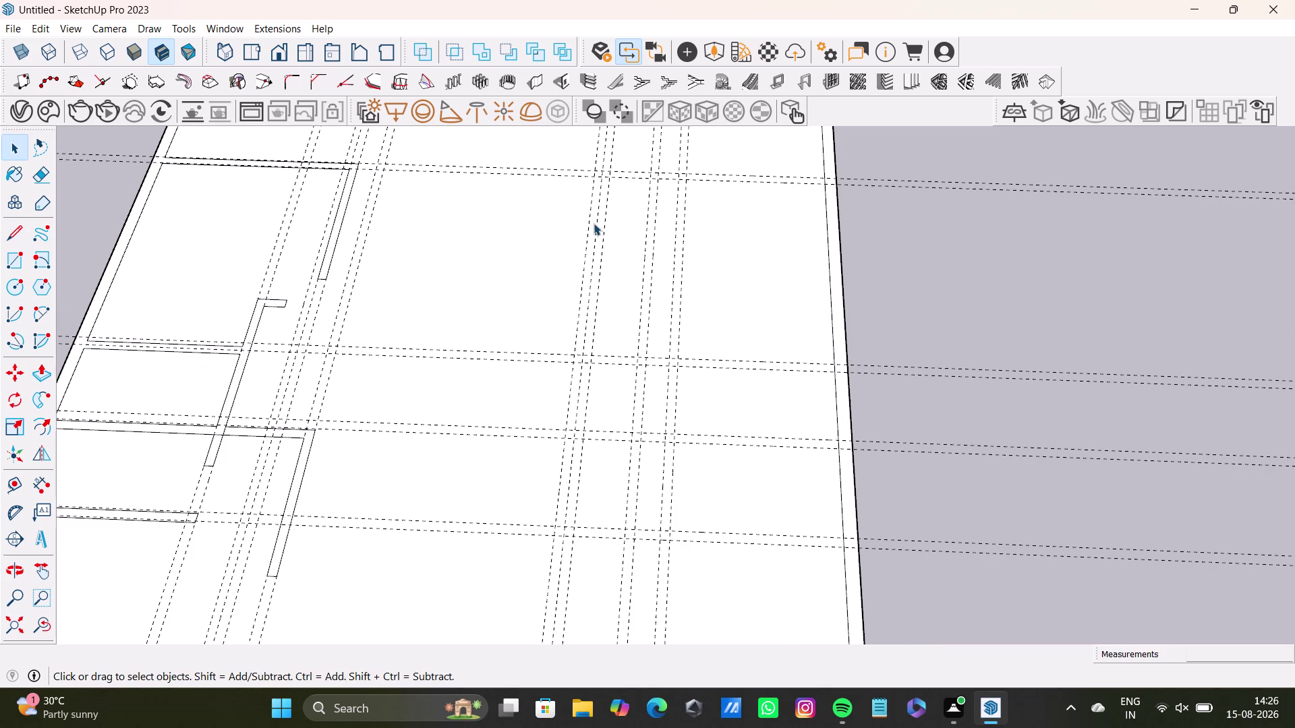
Orbit and zoom in on the slab's right edge with the Line tool ready.
click(585, 234)
scroll(down, 3)
middle_drag(621, 255, 611, 303)
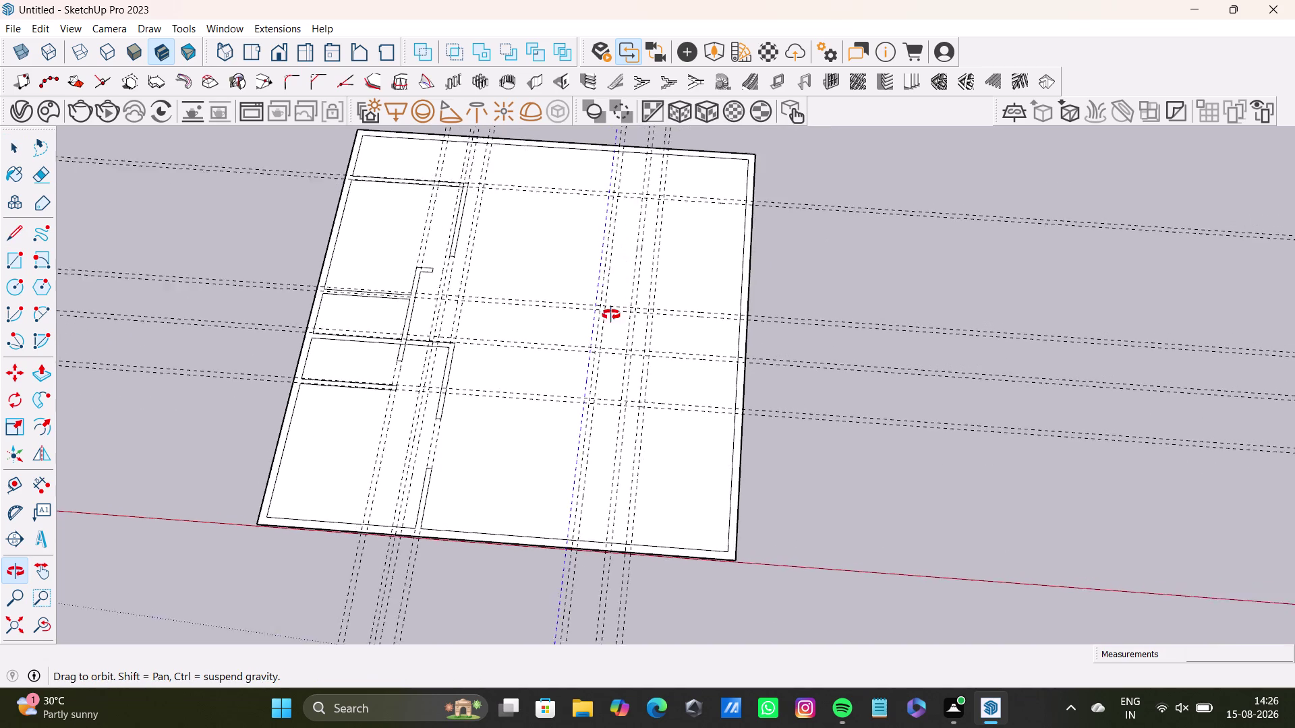
middle_drag(611, 303, 624, 185)
scroll(up, 3)
middle_drag(670, 377, 675, 307)
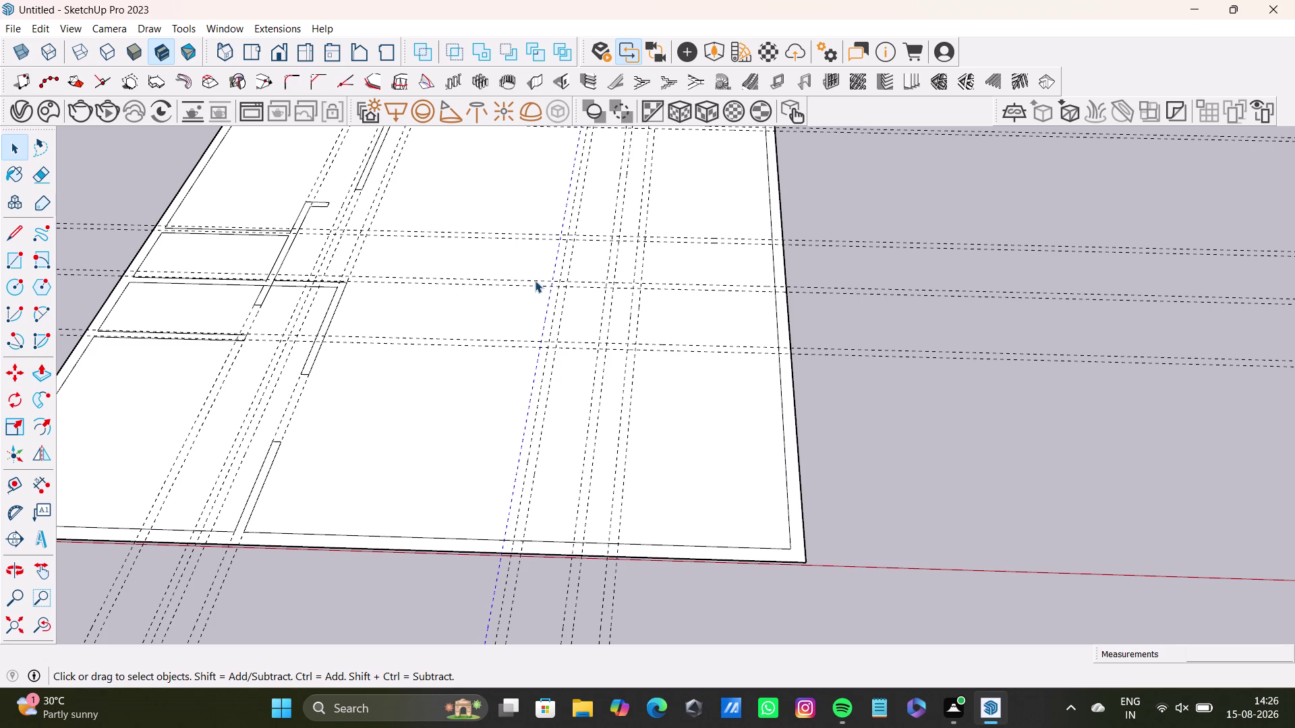
click(16, 235)
scroll(up, 3)
middle_drag(738, 362, 722, 481)
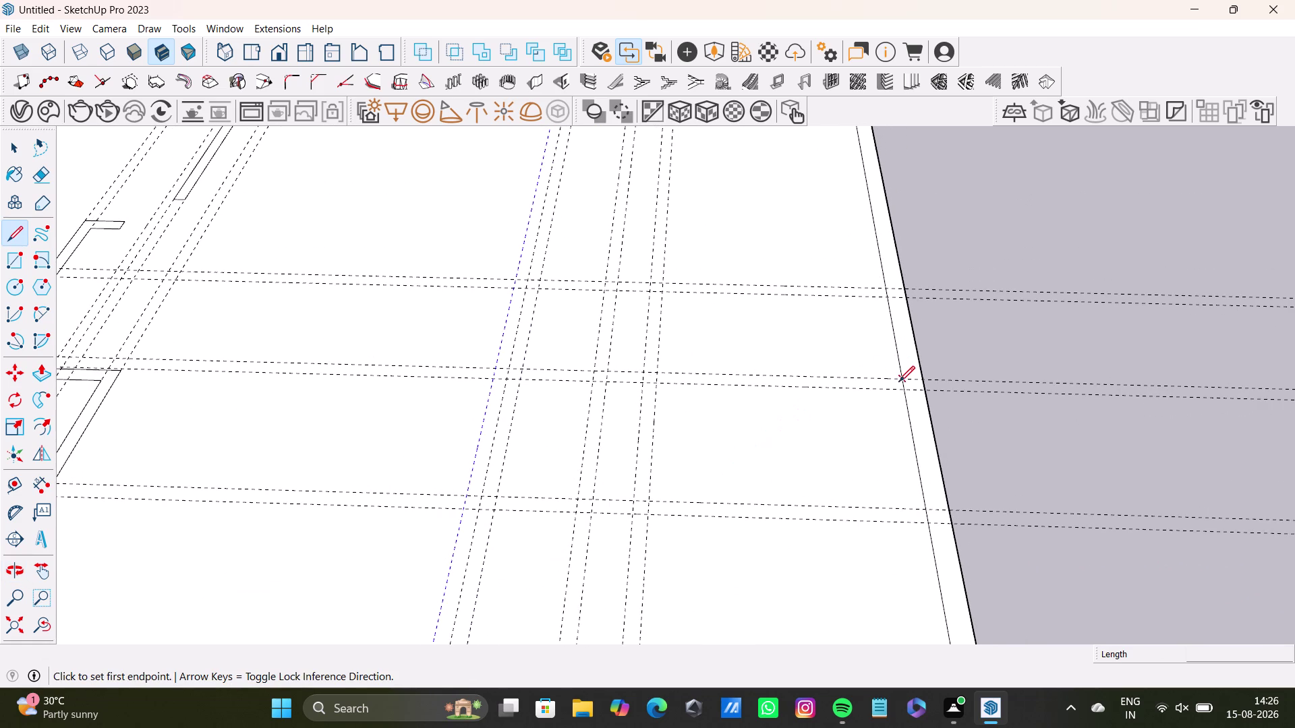
Trace the wall outline from the right edge along guide intersections, entering the inner line length.
drag(899, 378, 868, 375)
click(497, 368)
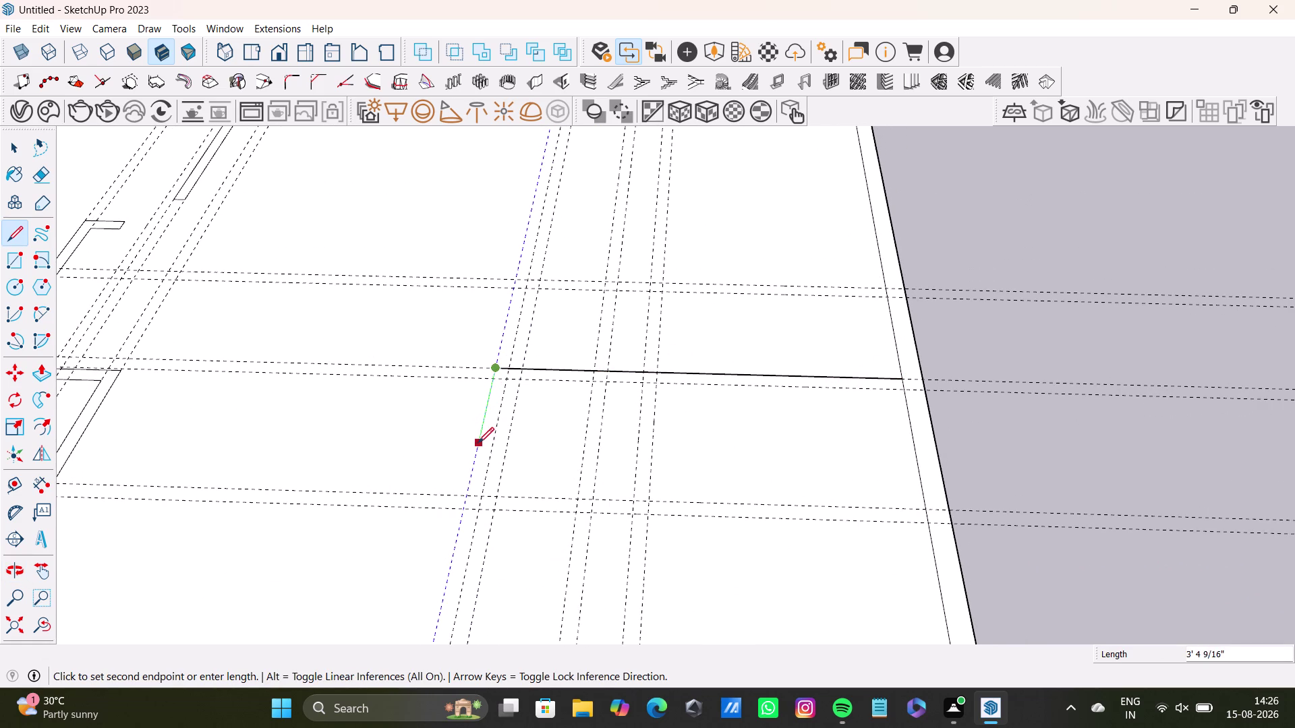
scroll(down, 3)
middle_drag(486, 462, 500, 308)
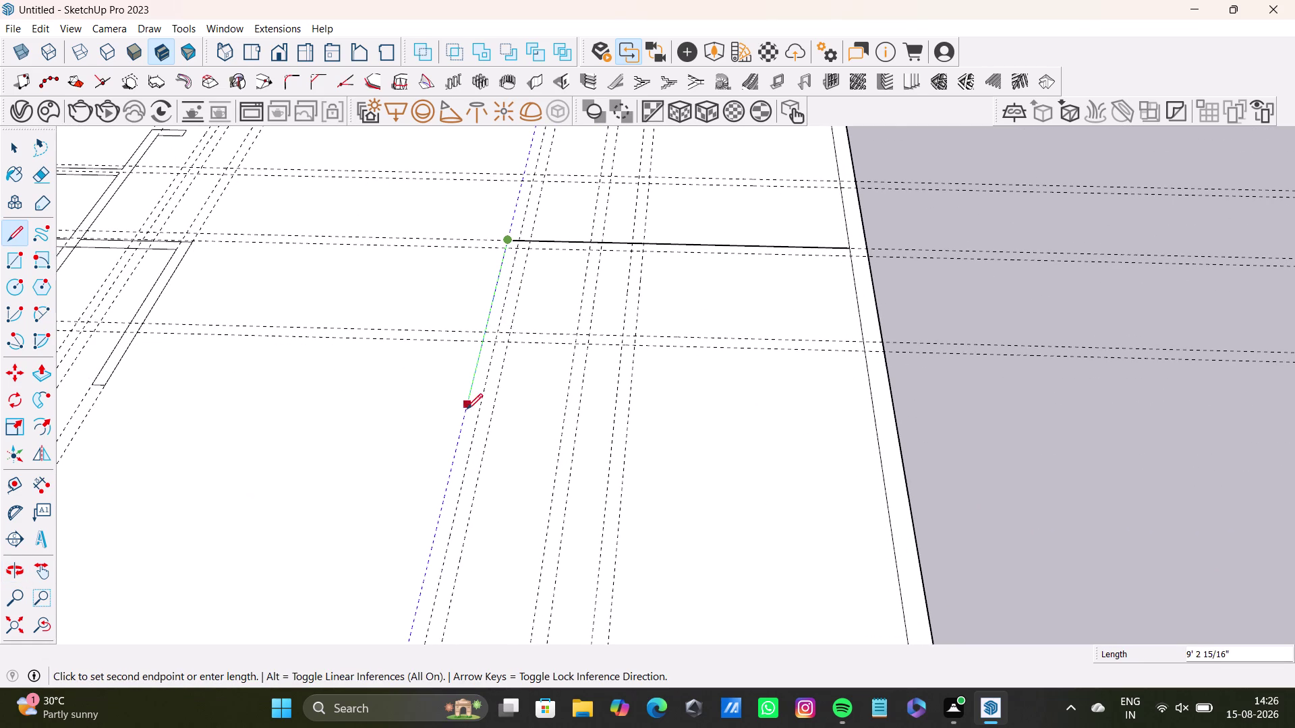
click(460, 427)
click(478, 428)
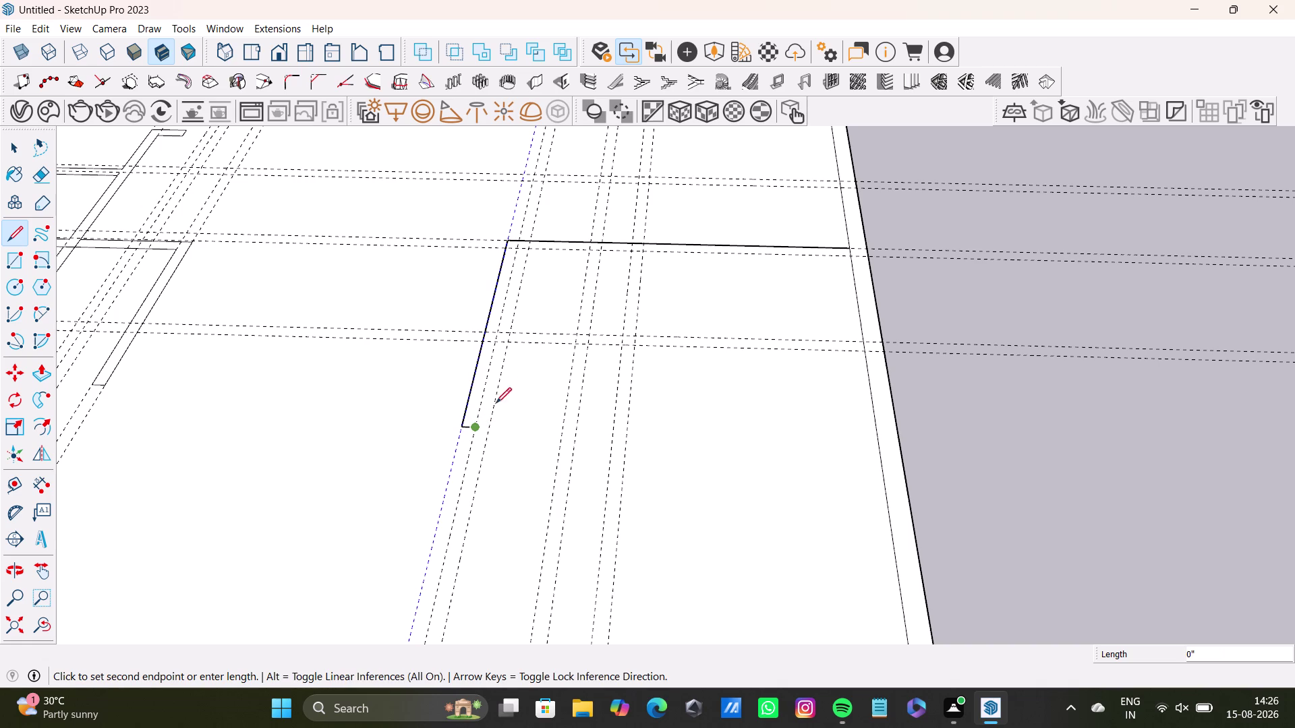
click(517, 250)
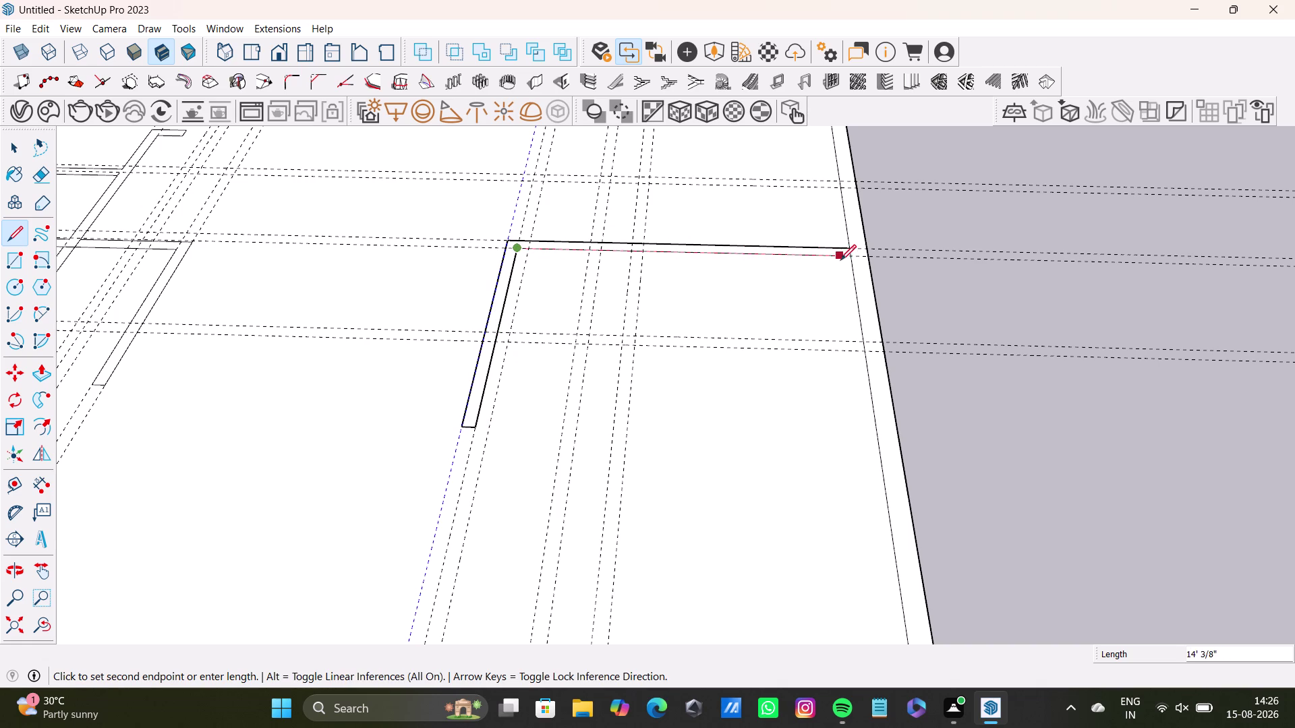
key(Left)
key(Right)
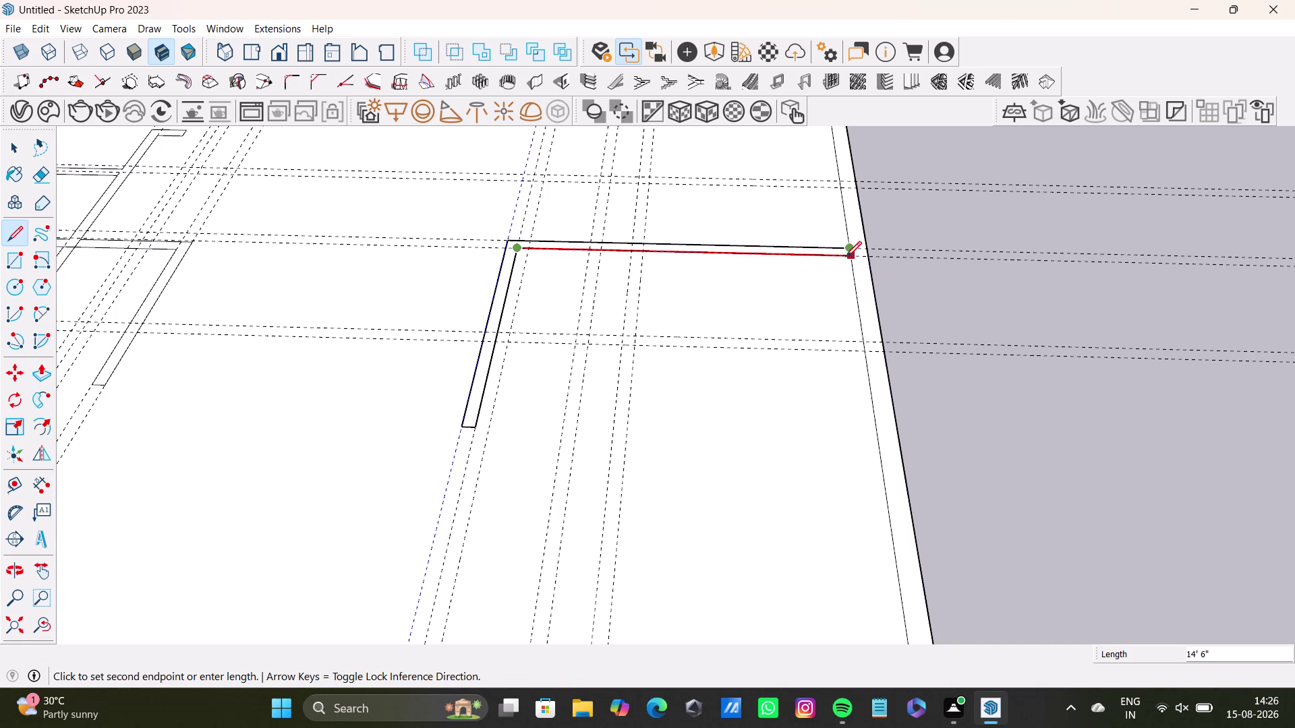
click(846, 257)
Orbit around to inspect the new wall and its junction.
key(space)
scroll(up, 3)
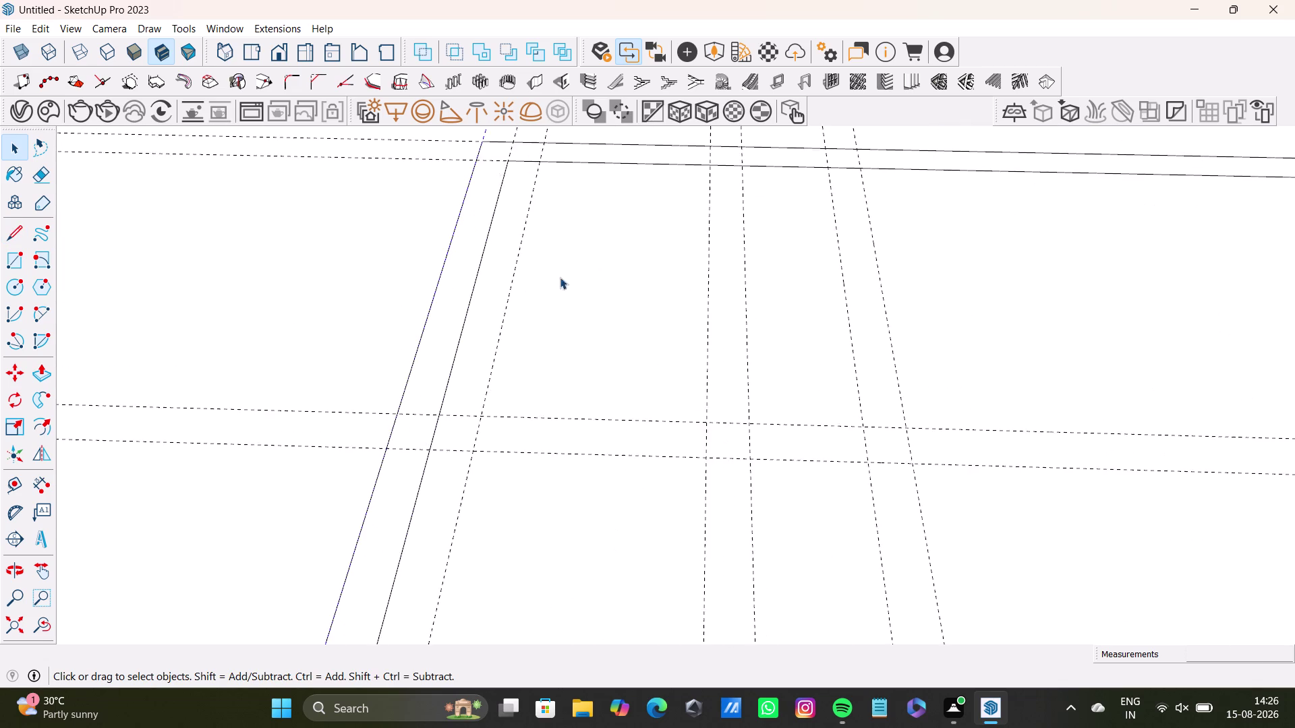
scroll(up, 3)
middle_drag(597, 202, 570, 419)
middle_drag(579, 413, 586, 521)
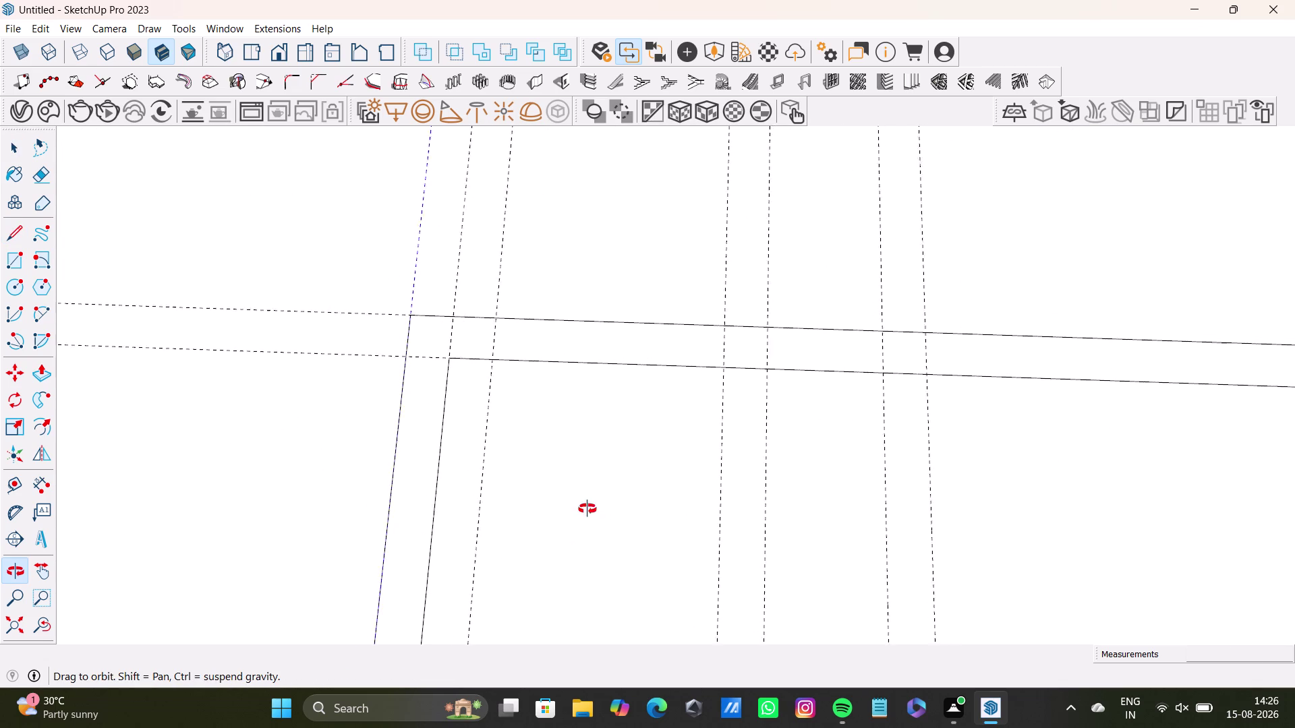
middle_drag(586, 520, 602, 371)
scroll(down, 3)
middle_drag(650, 459, 592, 244)
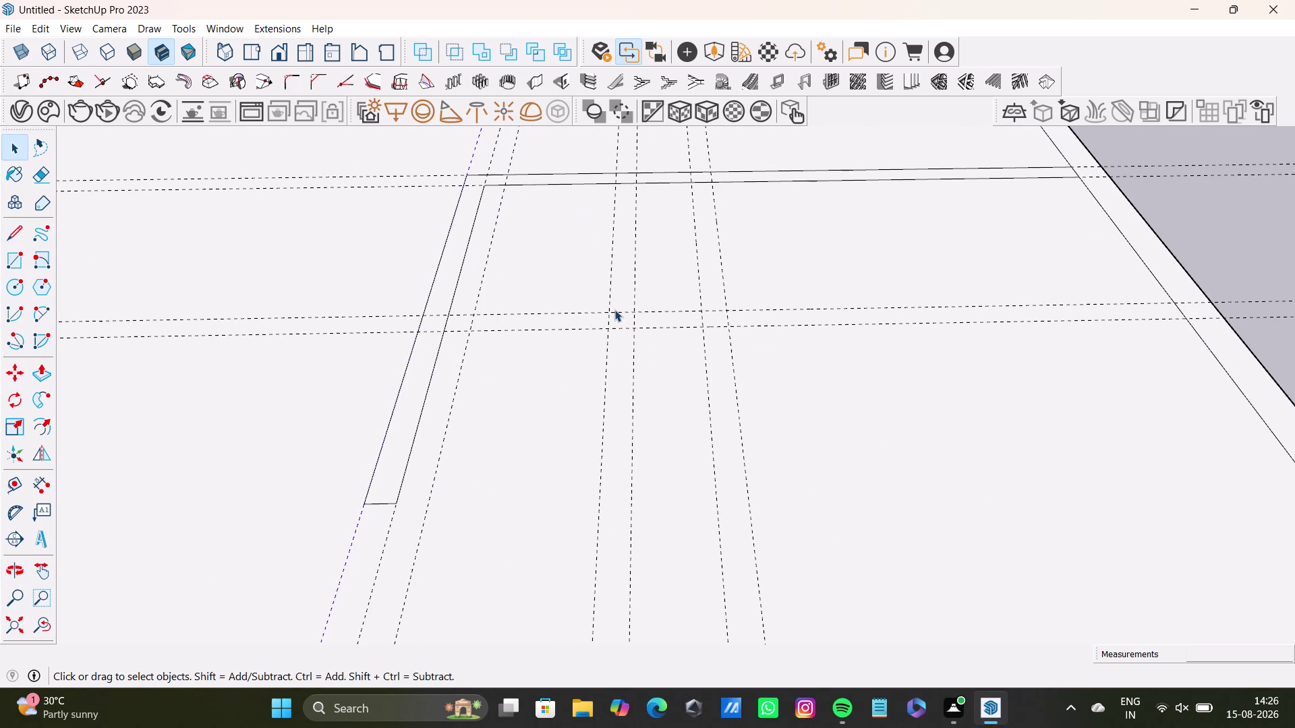
middle_drag(600, 363, 579, 390)
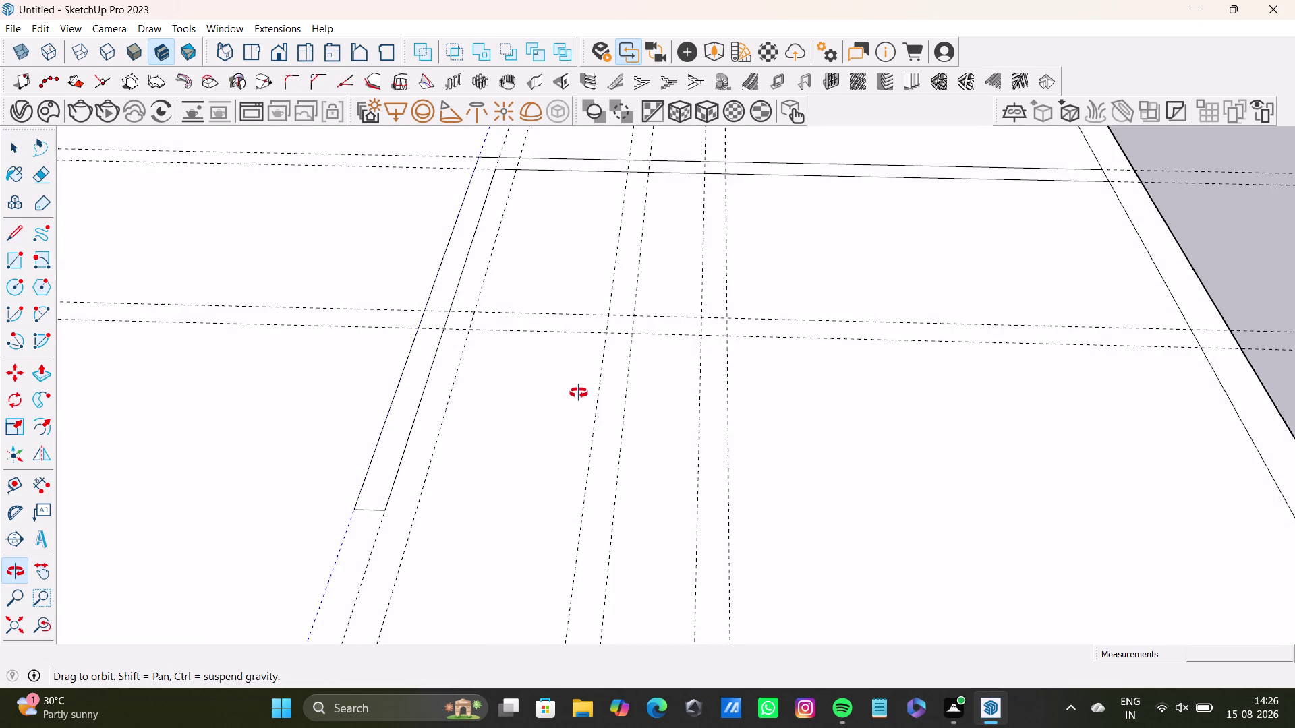
middle_drag(579, 389, 578, 394)
Start a wall line from the right edge to a lower guide intersection, then cancel it.
click(18, 236)
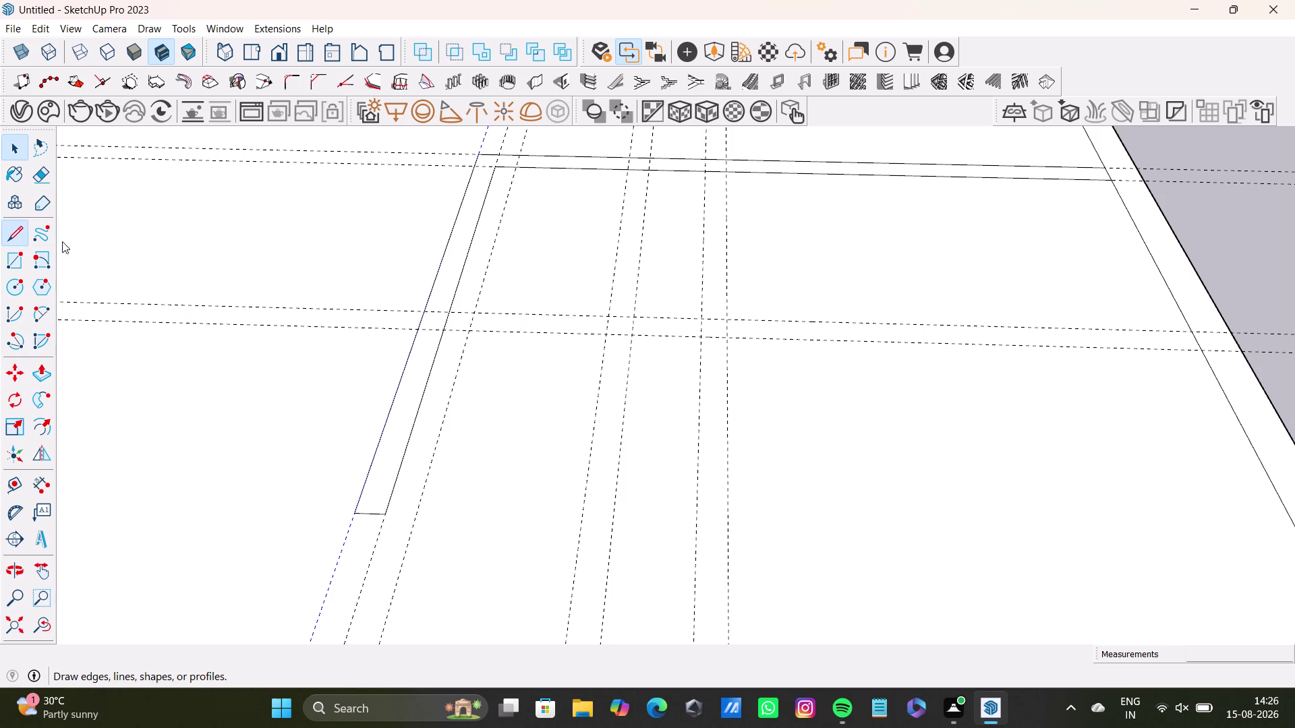
scroll(down, 3)
middle_drag(733, 412, 630, 487)
middle_drag(708, 493, 721, 554)
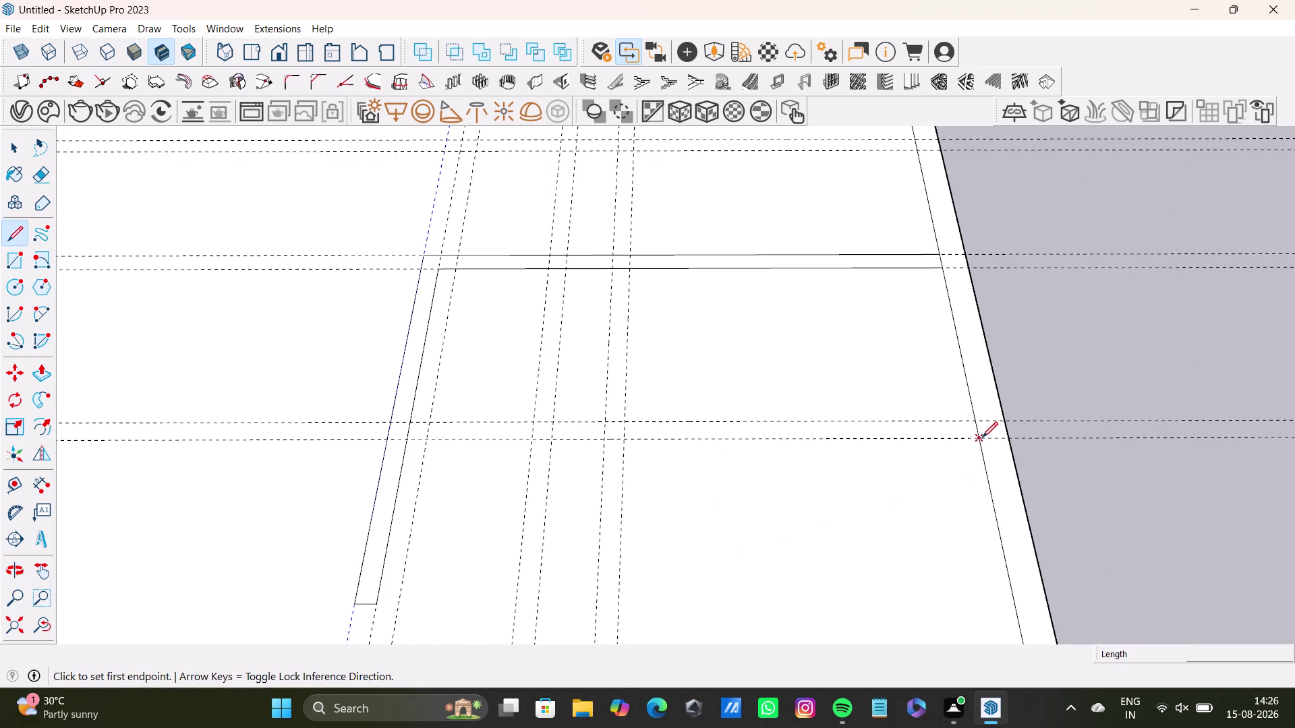
drag(981, 439, 966, 439)
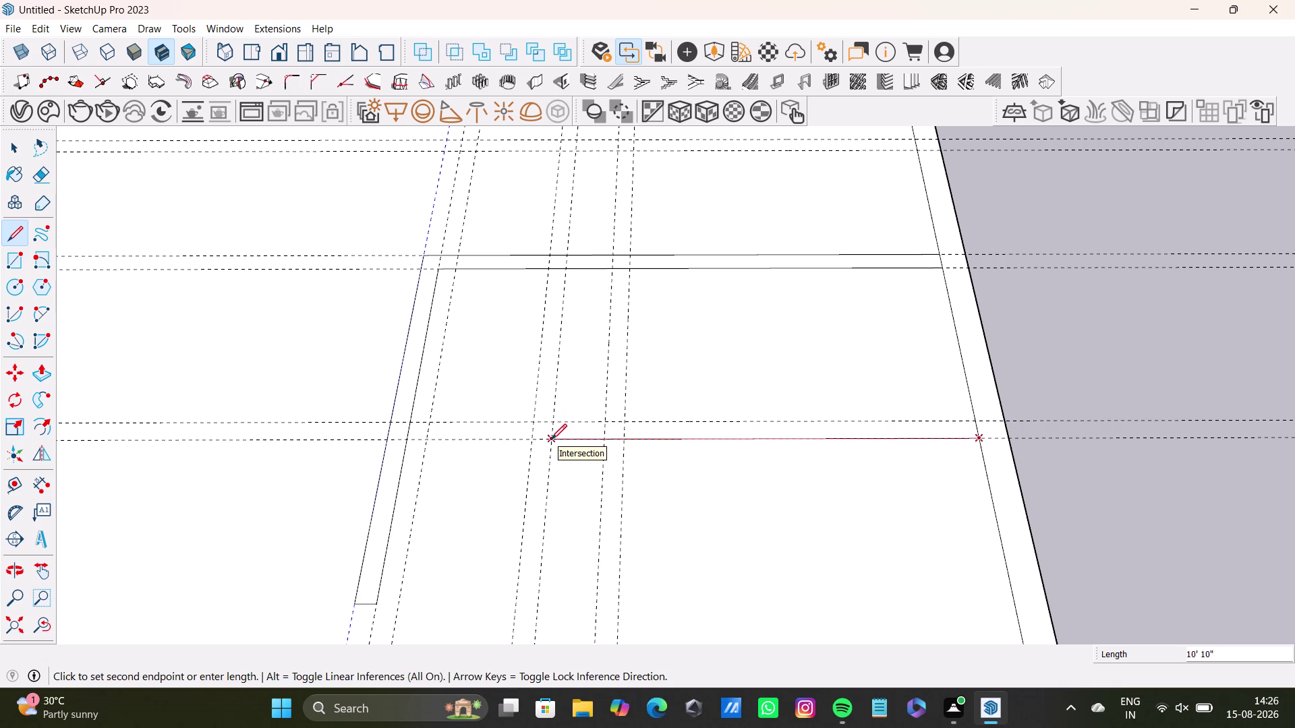
key(space)
Orbit the view to review the drawn wall lines.
scroll(down, 3)
middle_drag(683, 463, 725, 354)
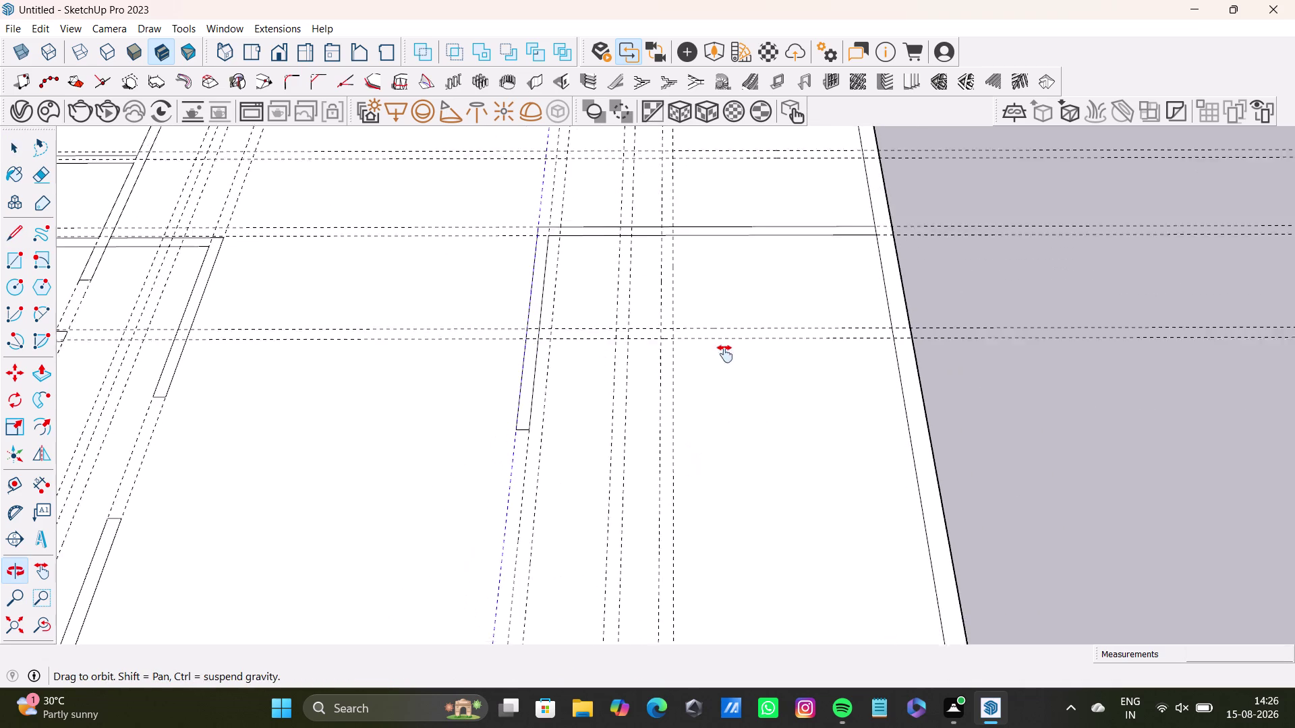
middle_drag(725, 354, 691, 396)
scroll(up, 3)
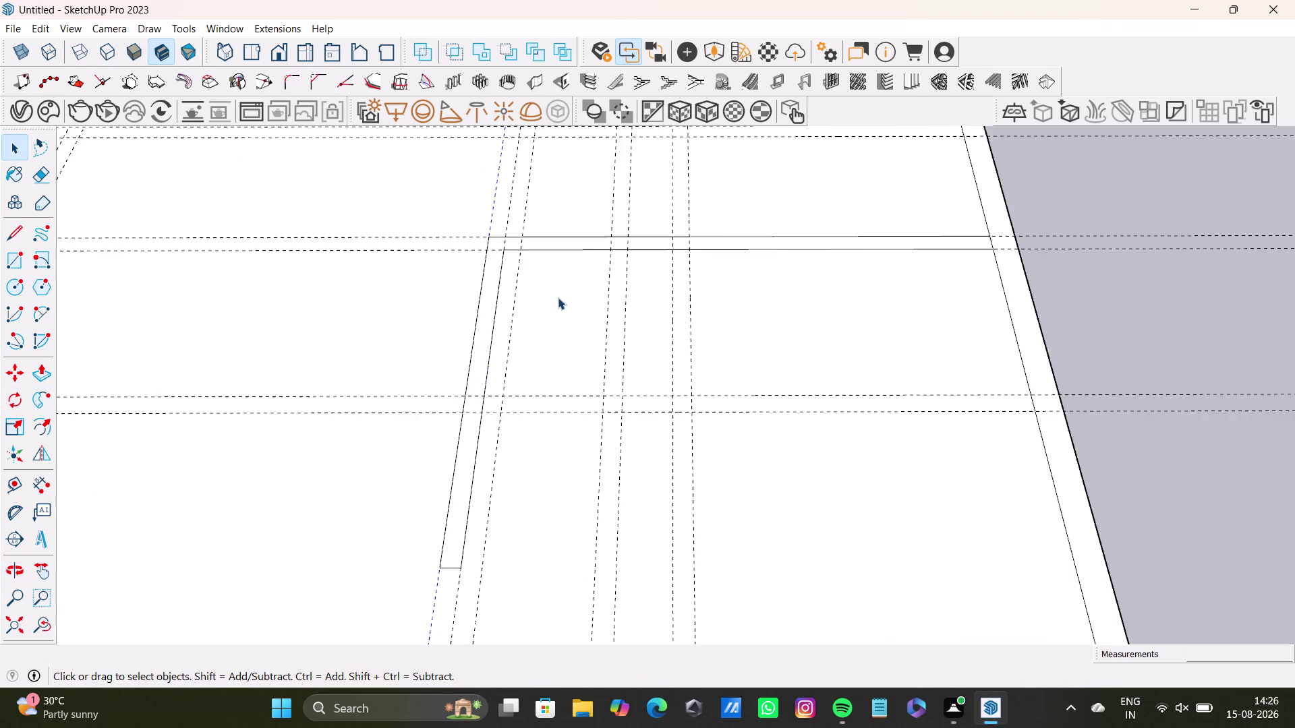
scroll(up, 3)
scroll(down, 3)
middle_drag(555, 319, 547, 270)
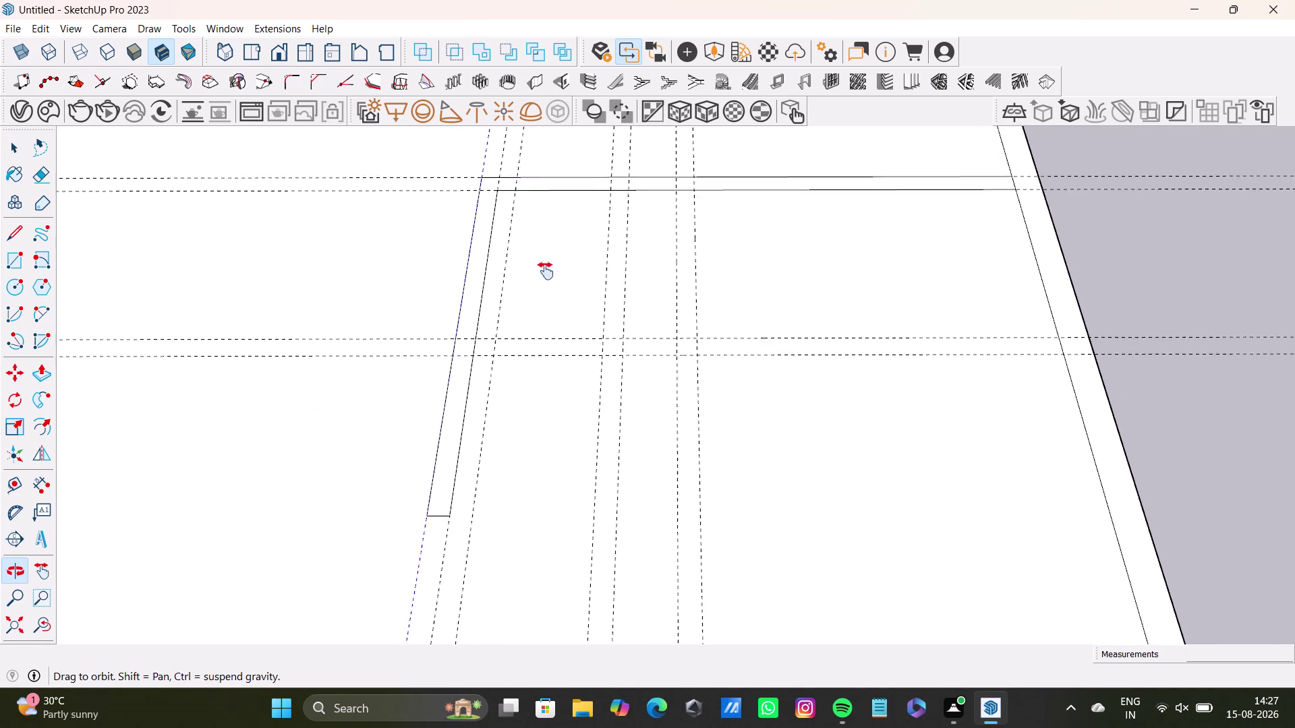
middle_drag(547, 270, 532, 292)
drag(21, 484, 32, 476)
scroll(up, 3)
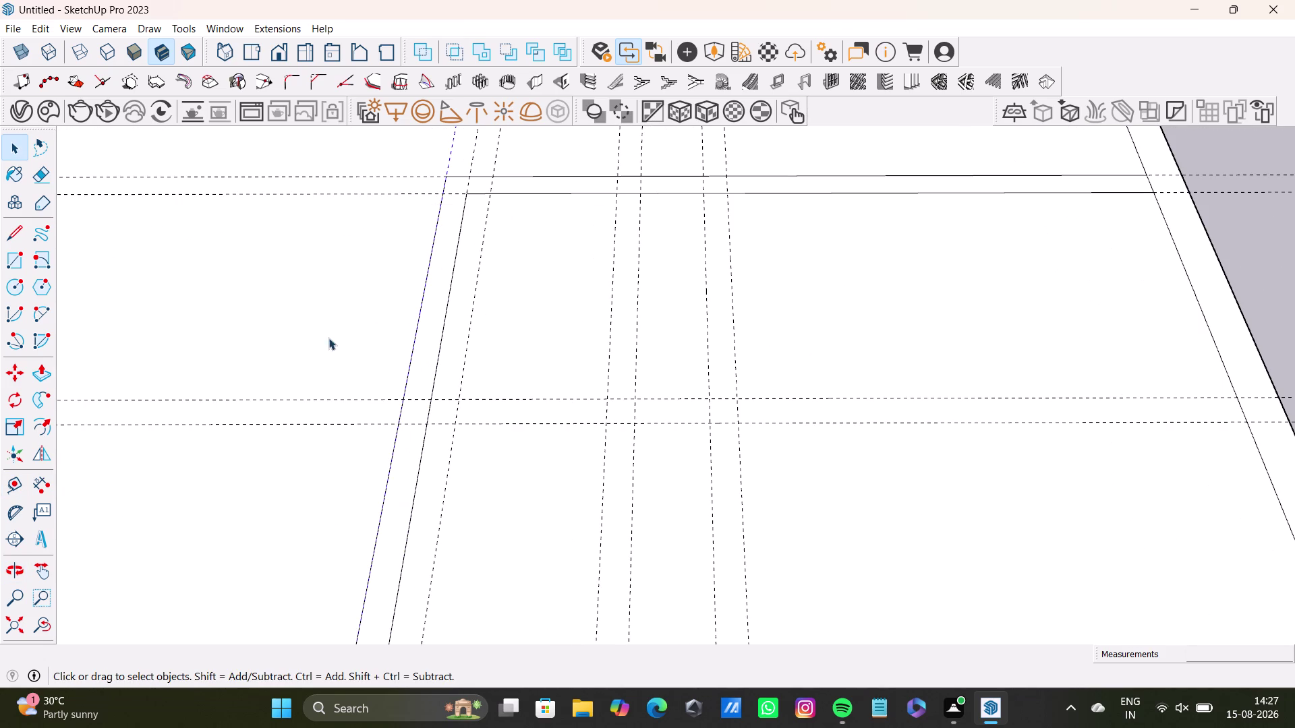
Pull a guide off the angled wall and draw a closed wall end along it.
click(23, 483)
drag(441, 319, 457, 320)
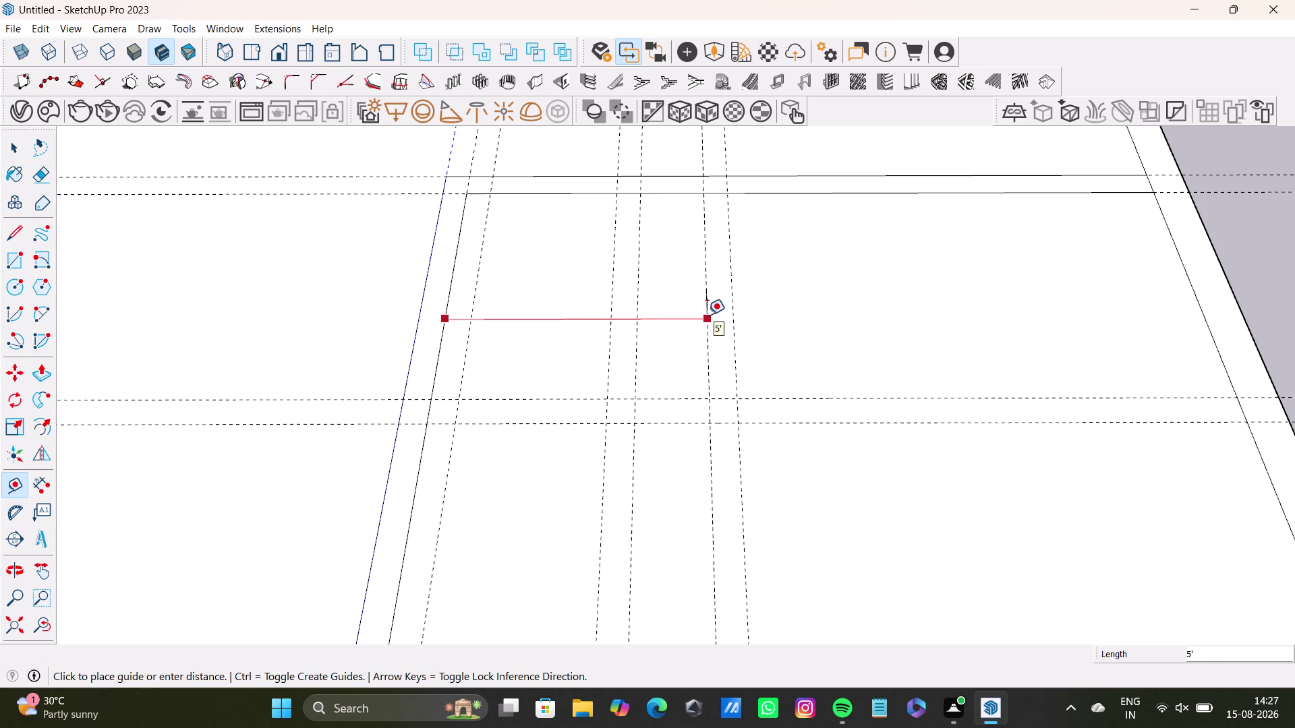
key(space)
click(19, 234)
scroll(up, 3)
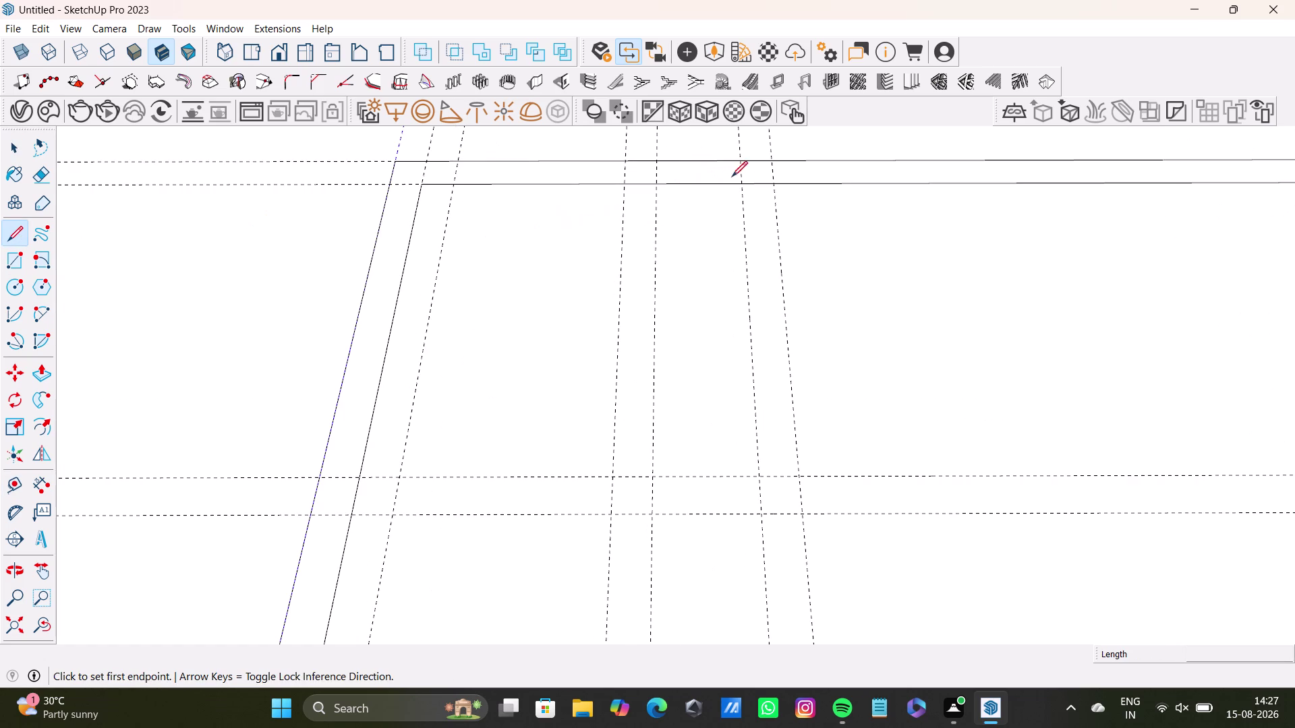
click(740, 186)
click(749, 316)
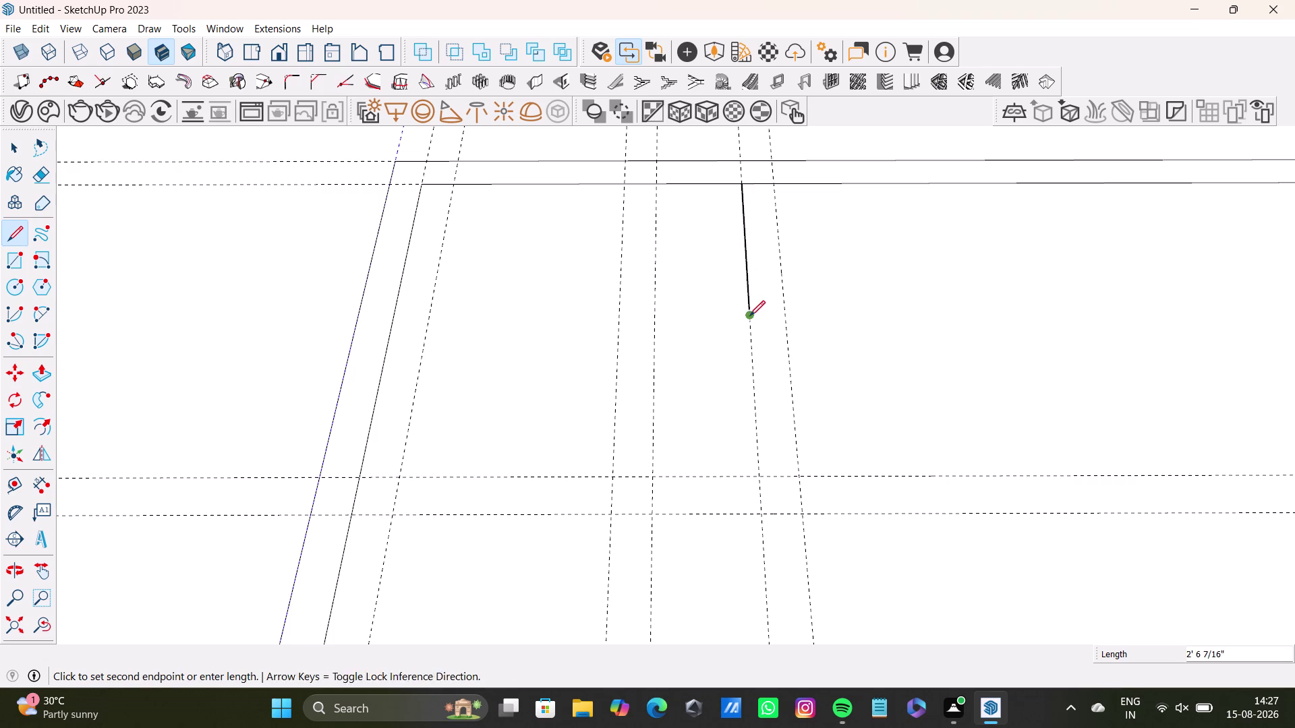
click(785, 313)
click(775, 174)
key(space)
Draw a wall line from the lower guide crossing to the slab's right edge.
scroll(down, 3)
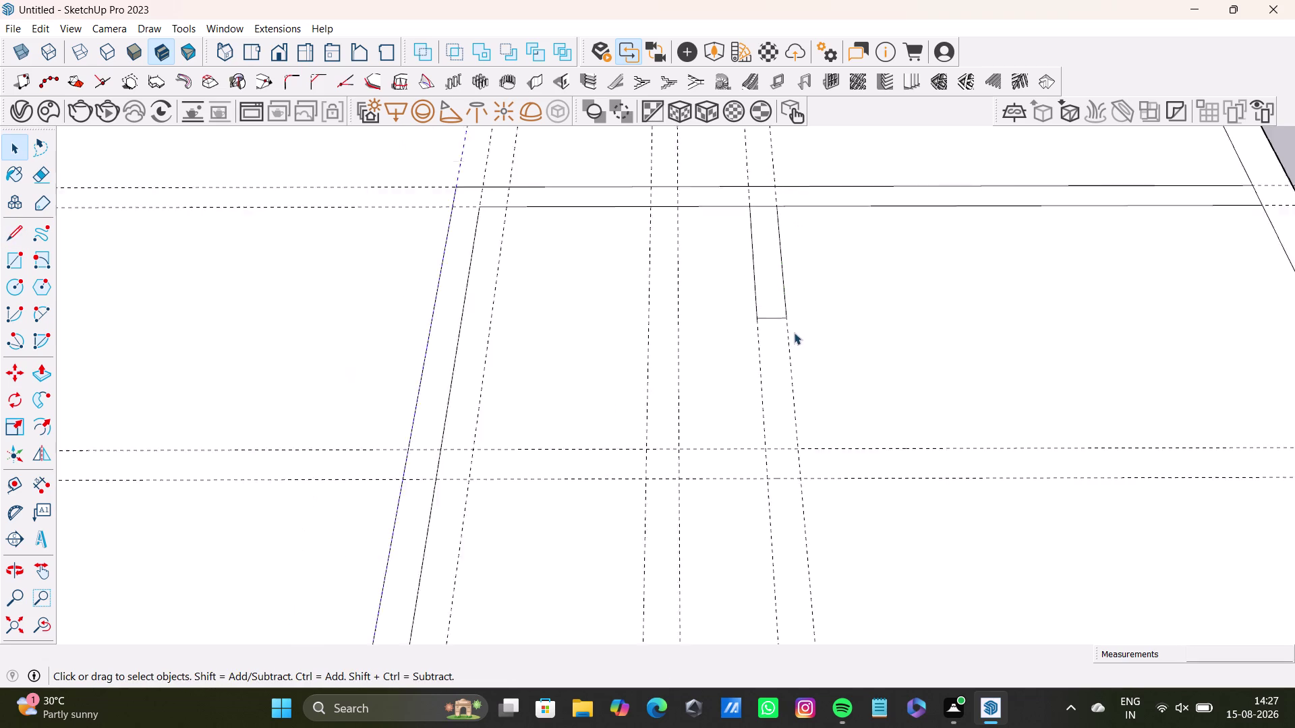
middle_drag(825, 339, 747, 183)
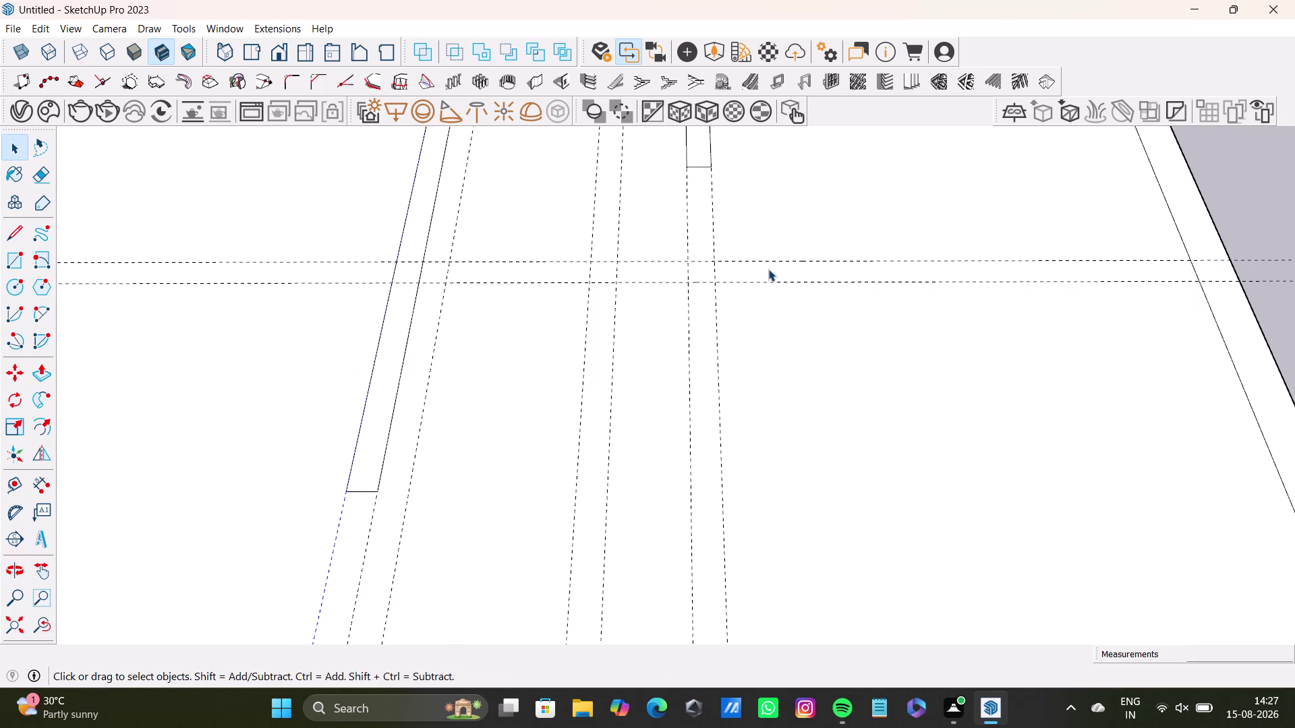
click(18, 234)
scroll(up, 3)
click(688, 233)
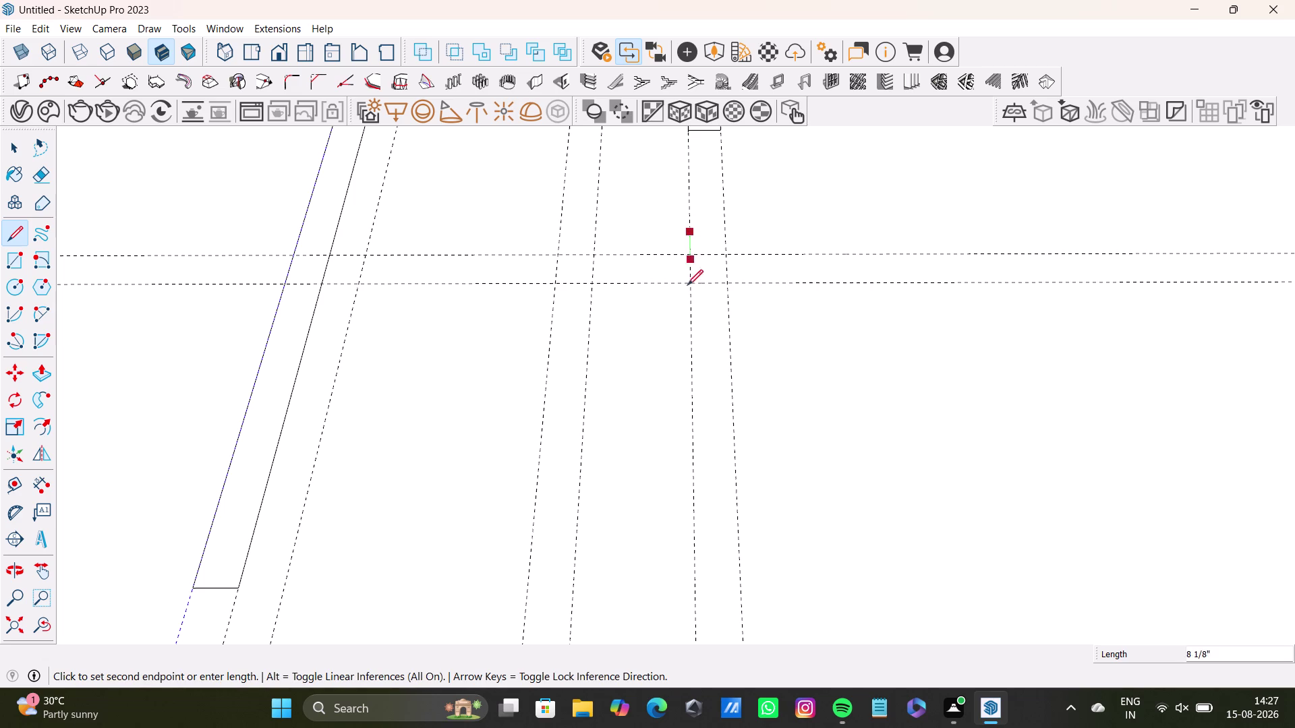
click(689, 285)
scroll(down, 3)
middle_drag(997, 287, 926, 283)
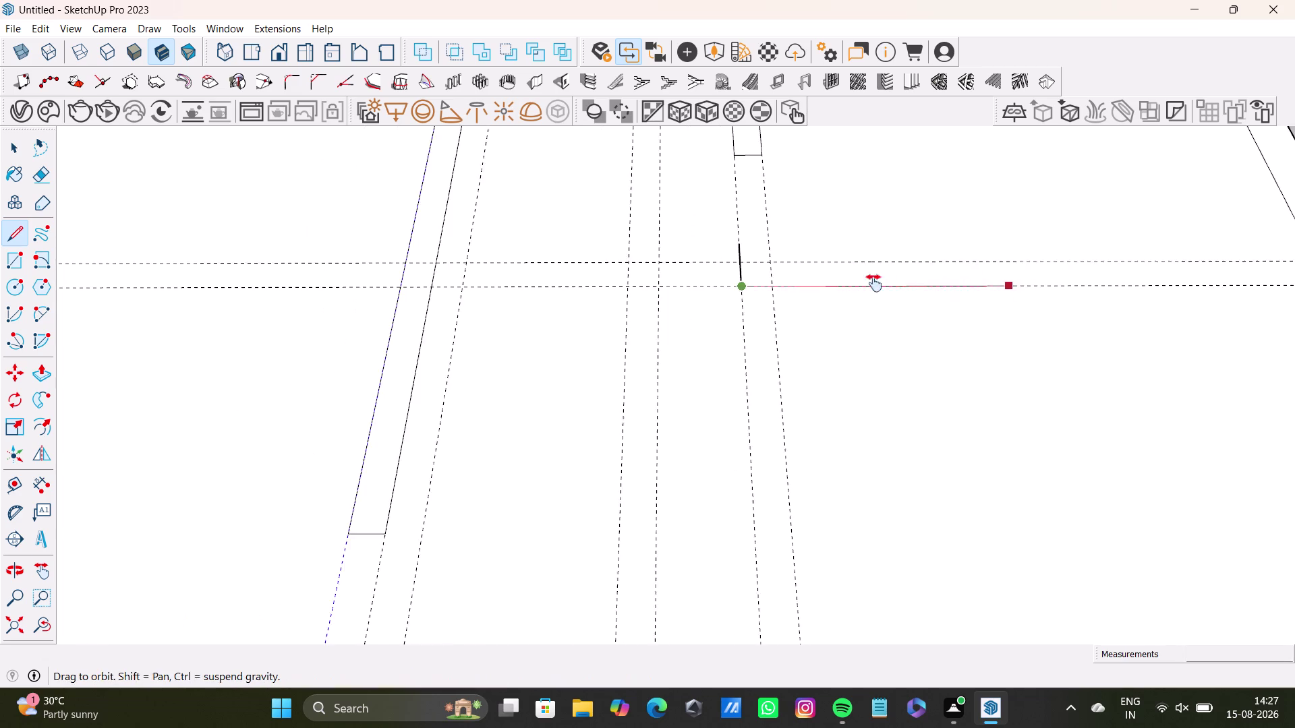
middle_drag(927, 283, 658, 346)
drag(1004, 356, 1003, 348)
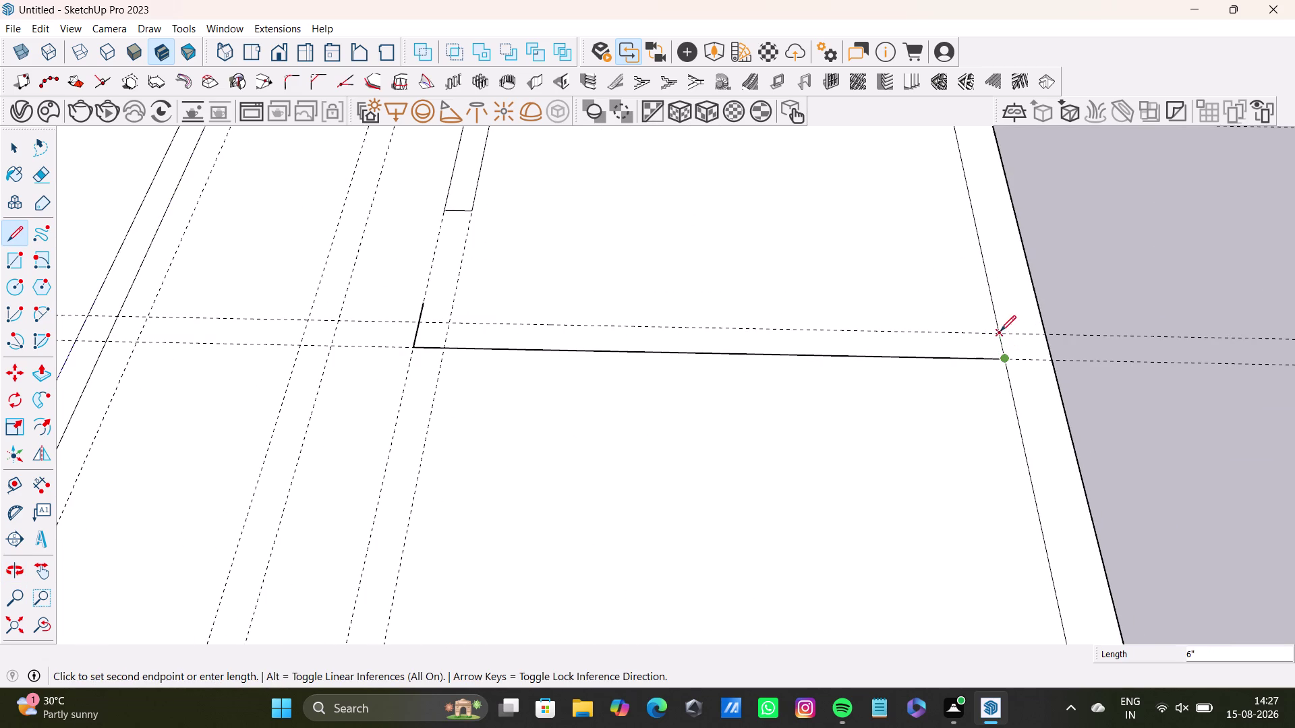
click(1000, 331)
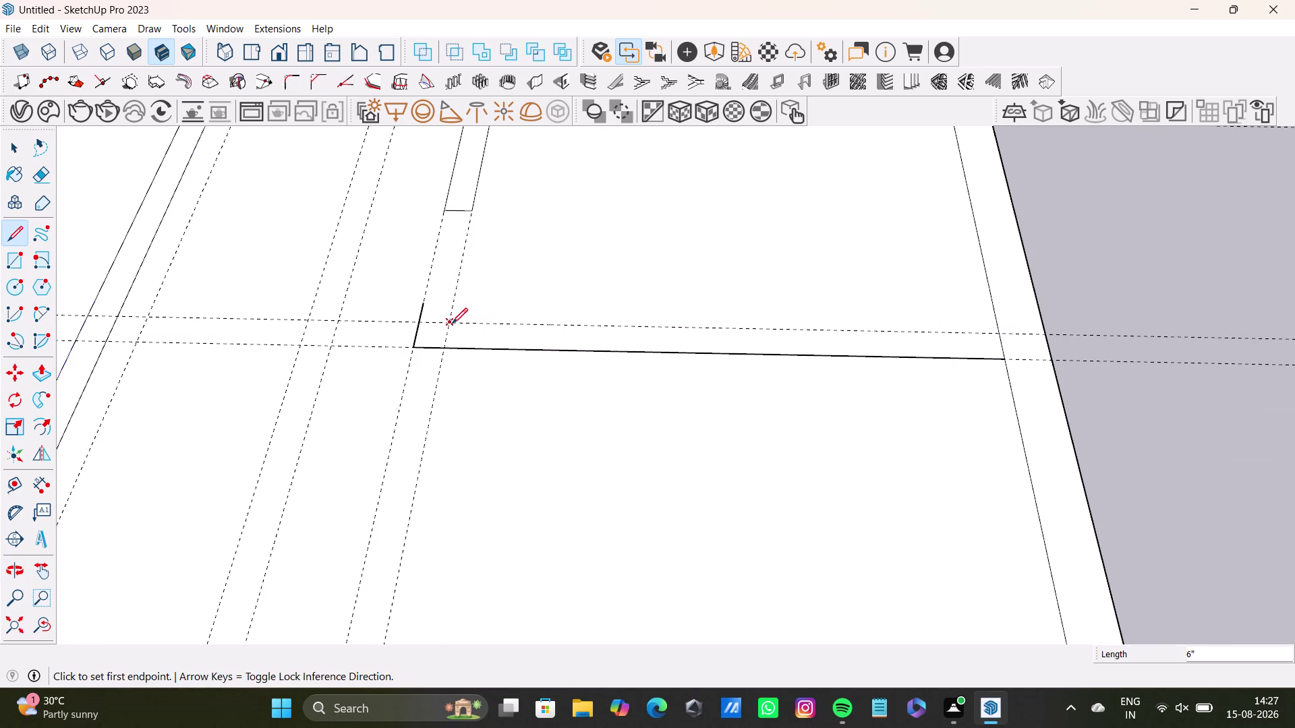
Add the short junction edge and the inner wall line to the right edge.
click(451, 323)
click(455, 296)
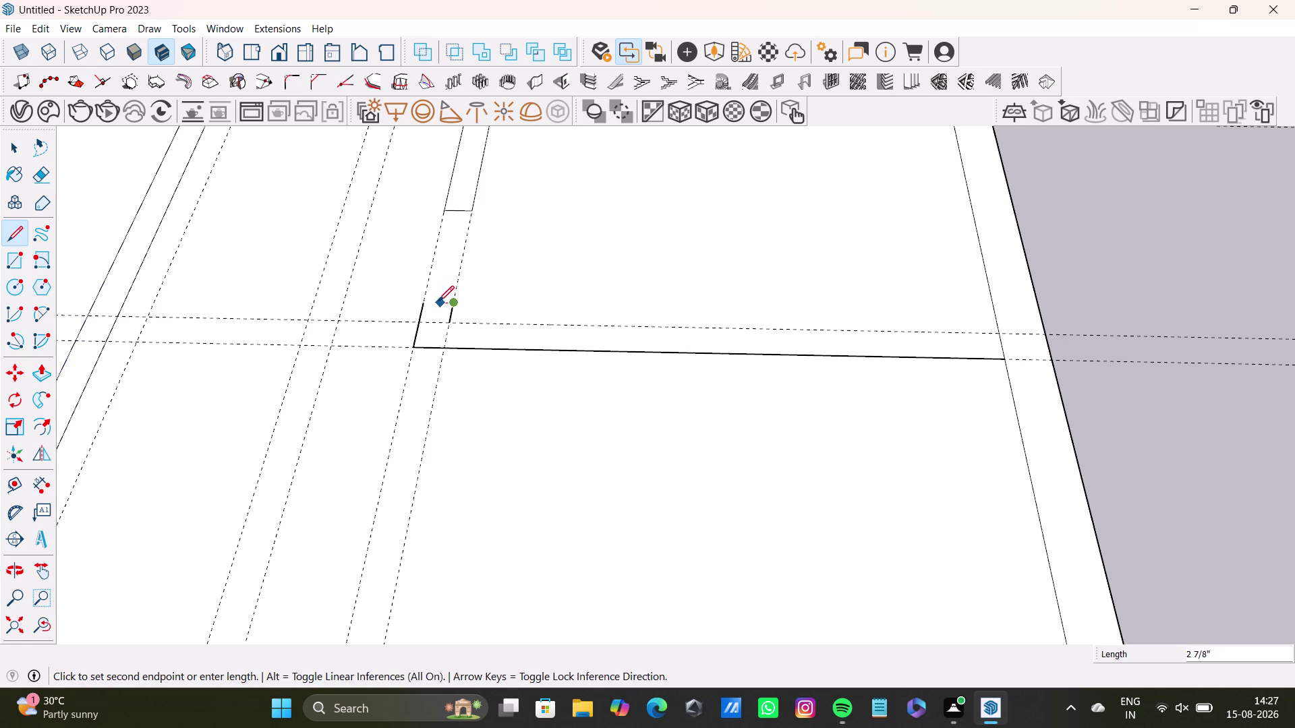
click(425, 302)
key(space)
drag(16, 233, 26, 231)
scroll(up, 3)
click(436, 315)
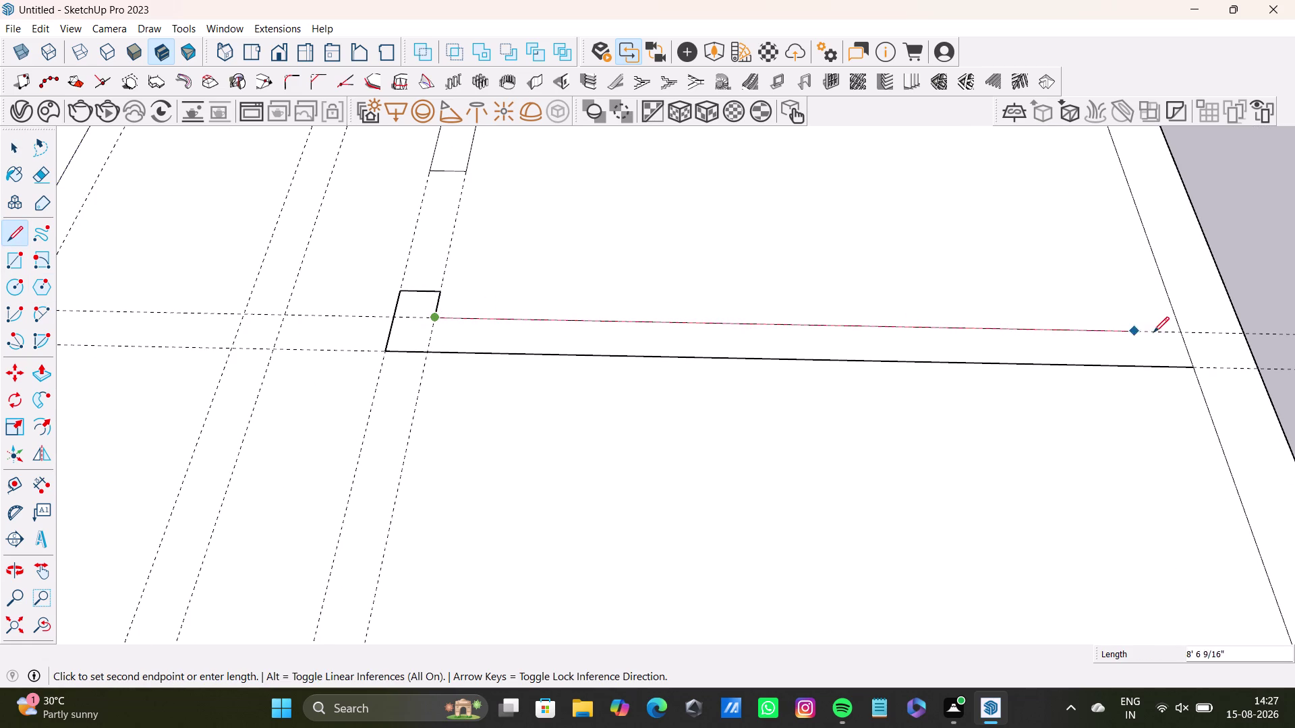
click(1178, 332)
key(space)
Orbit out toward the slab's lower edge.
scroll(down, 3)
middle_drag(867, 415, 940, 348)
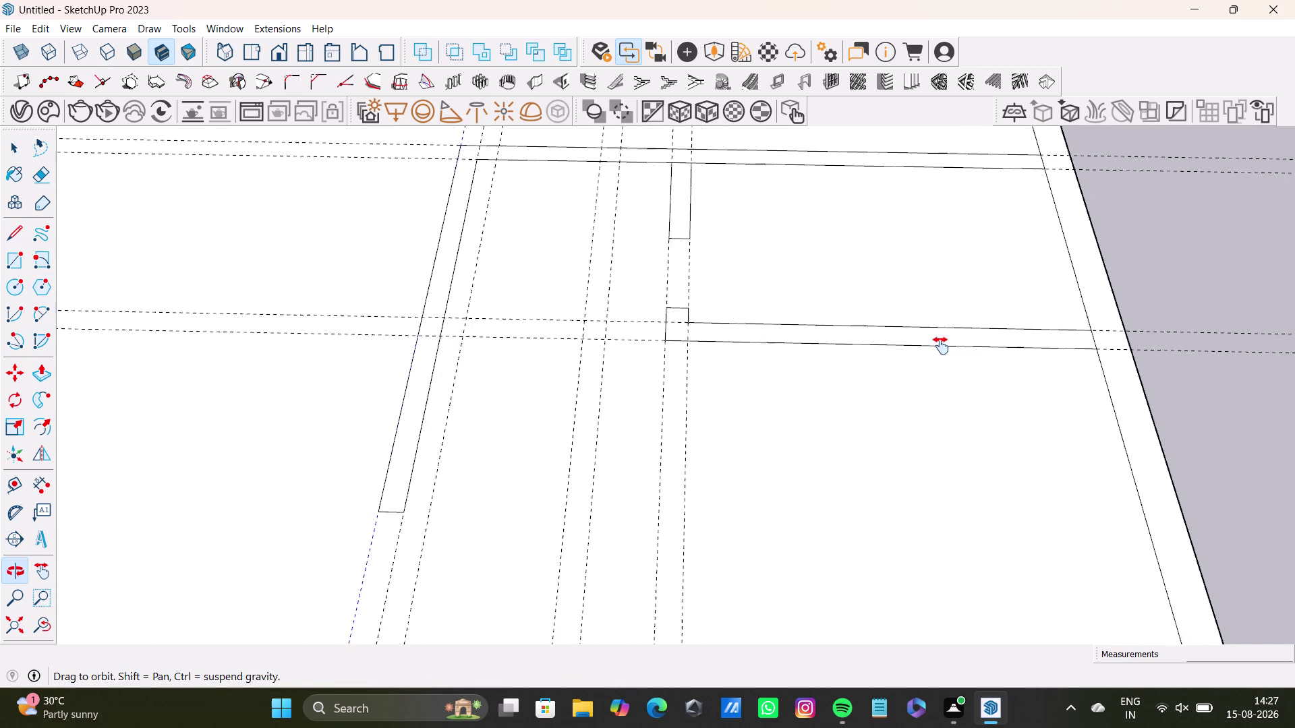
middle_drag(940, 348, 941, 346)
scroll(down, 3)
middle_drag(902, 385, 851, 226)
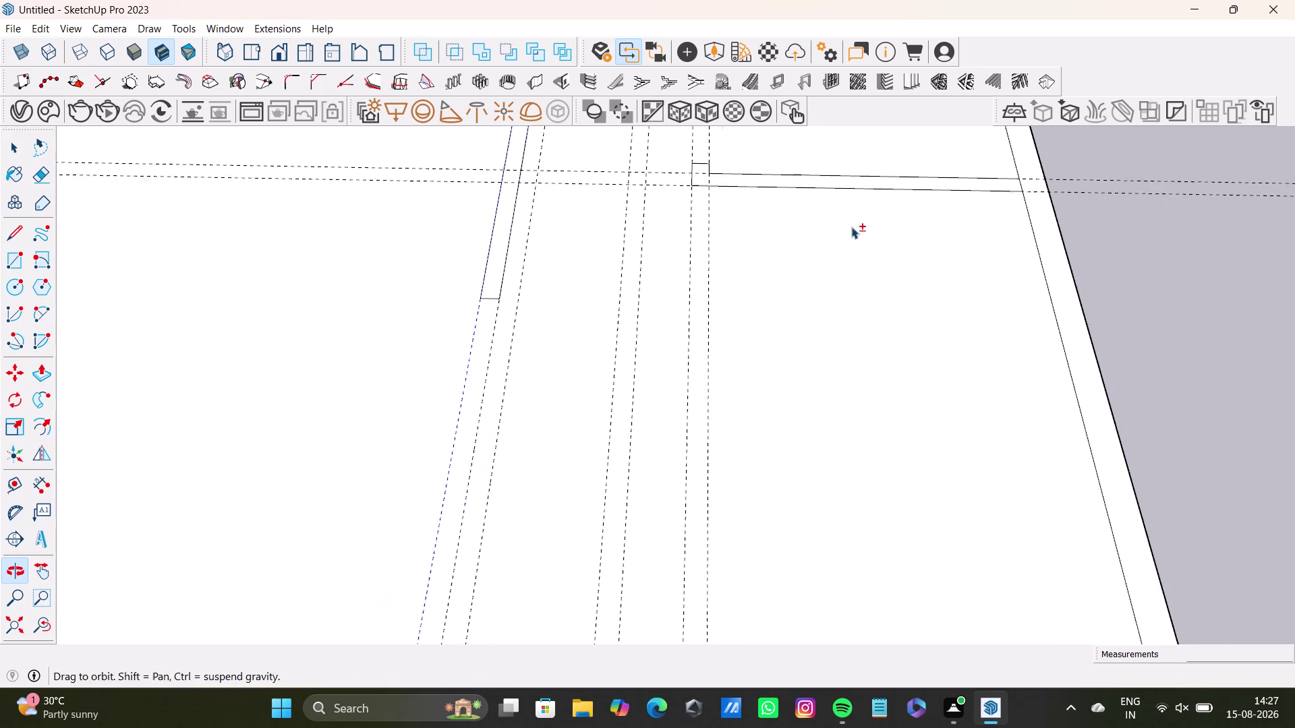
middle_drag(838, 322, 837, 335)
scroll(down, 3)
middle_drag(870, 363, 885, 359)
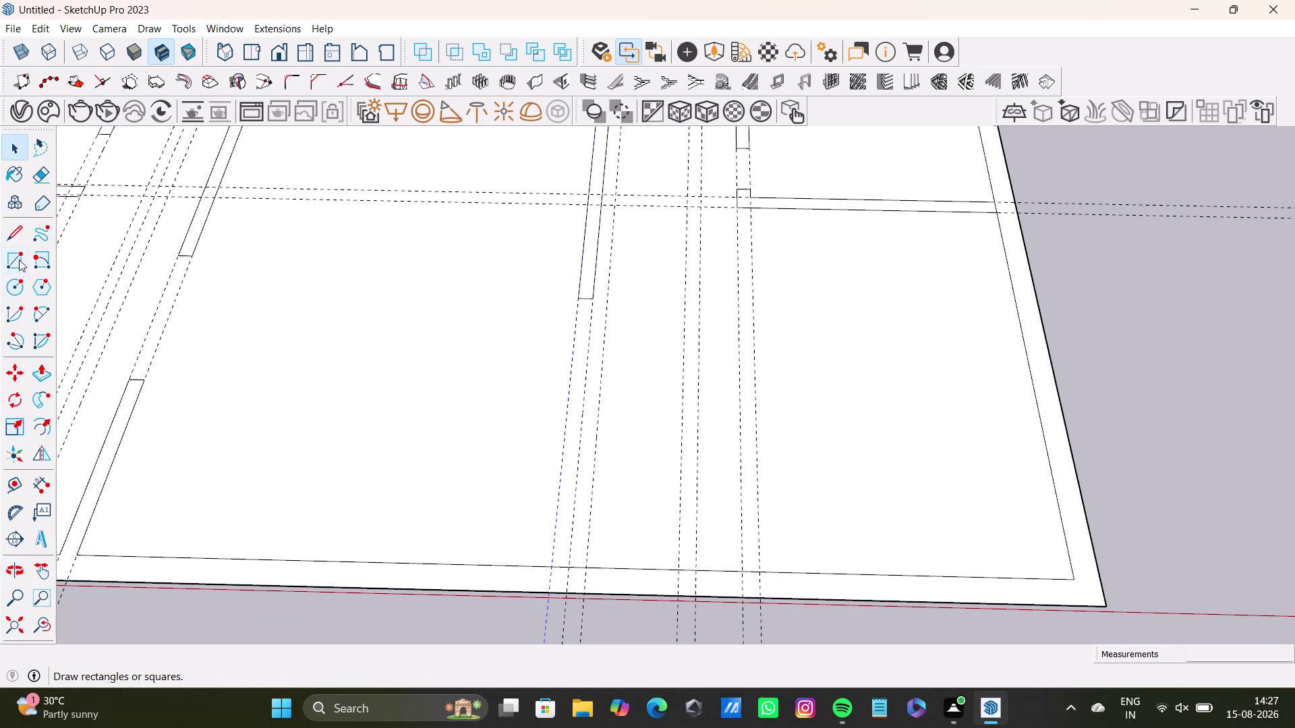
Draw a narrow wall stub up from the slab's bottom inner edge with a 6" cap.
click(15, 234)
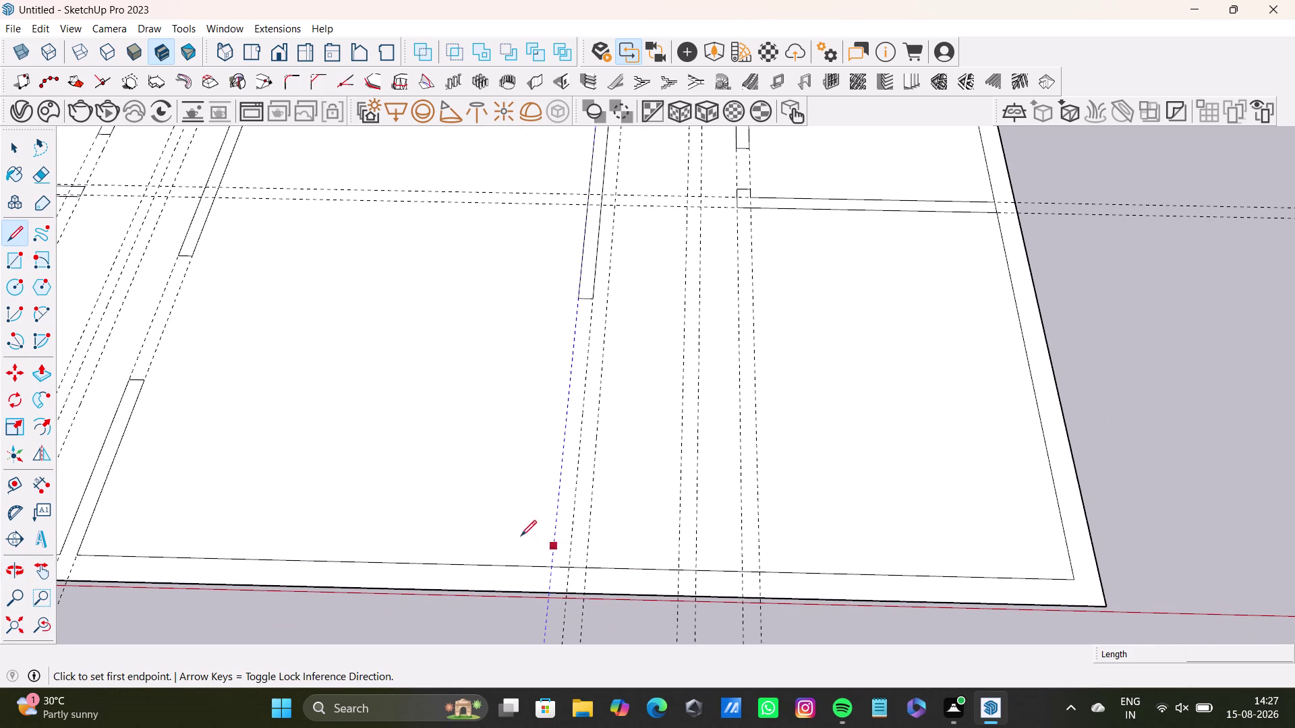
drag(551, 566, 553, 553)
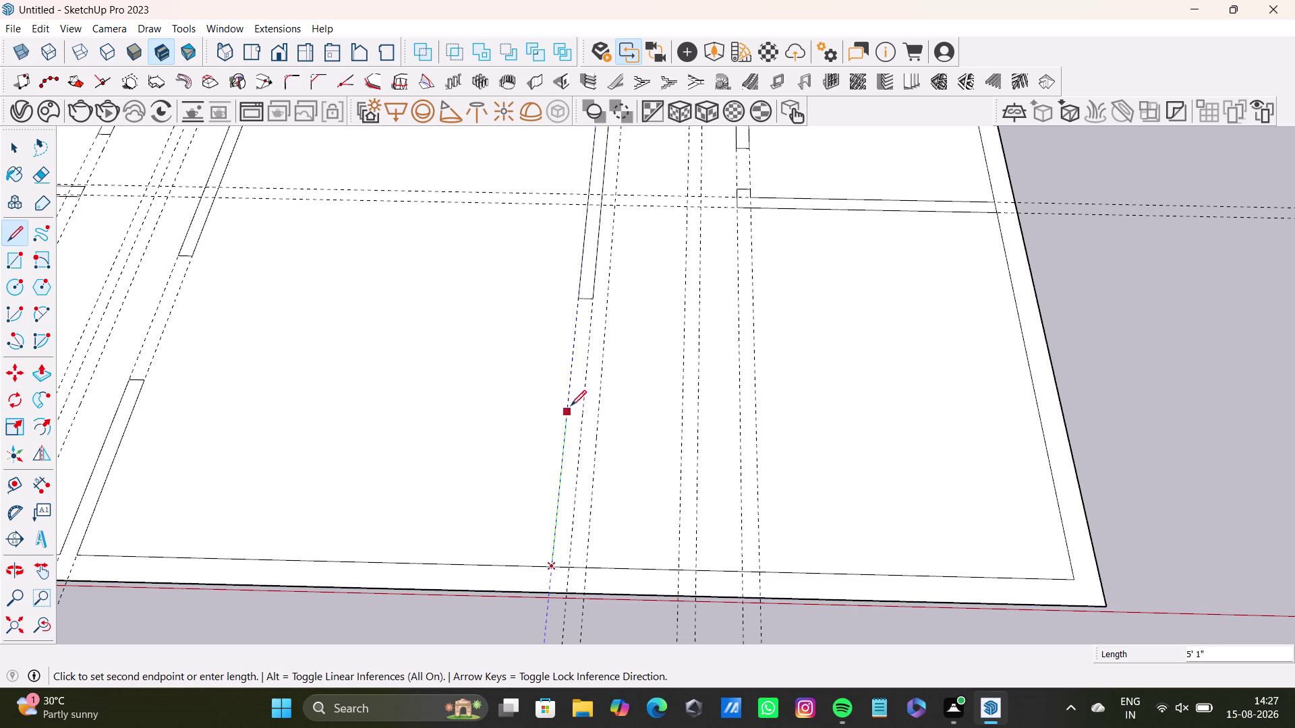
click(567, 398)
click(581, 398)
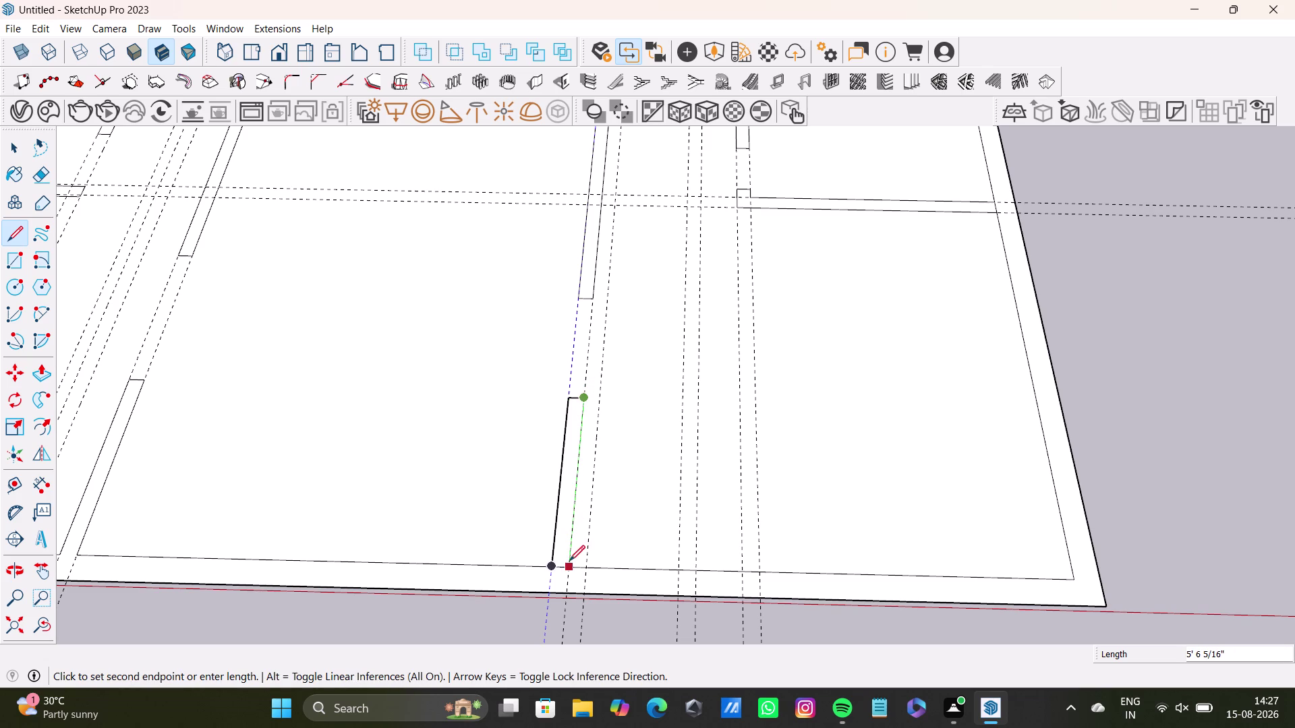
click(569, 563)
click(551, 566)
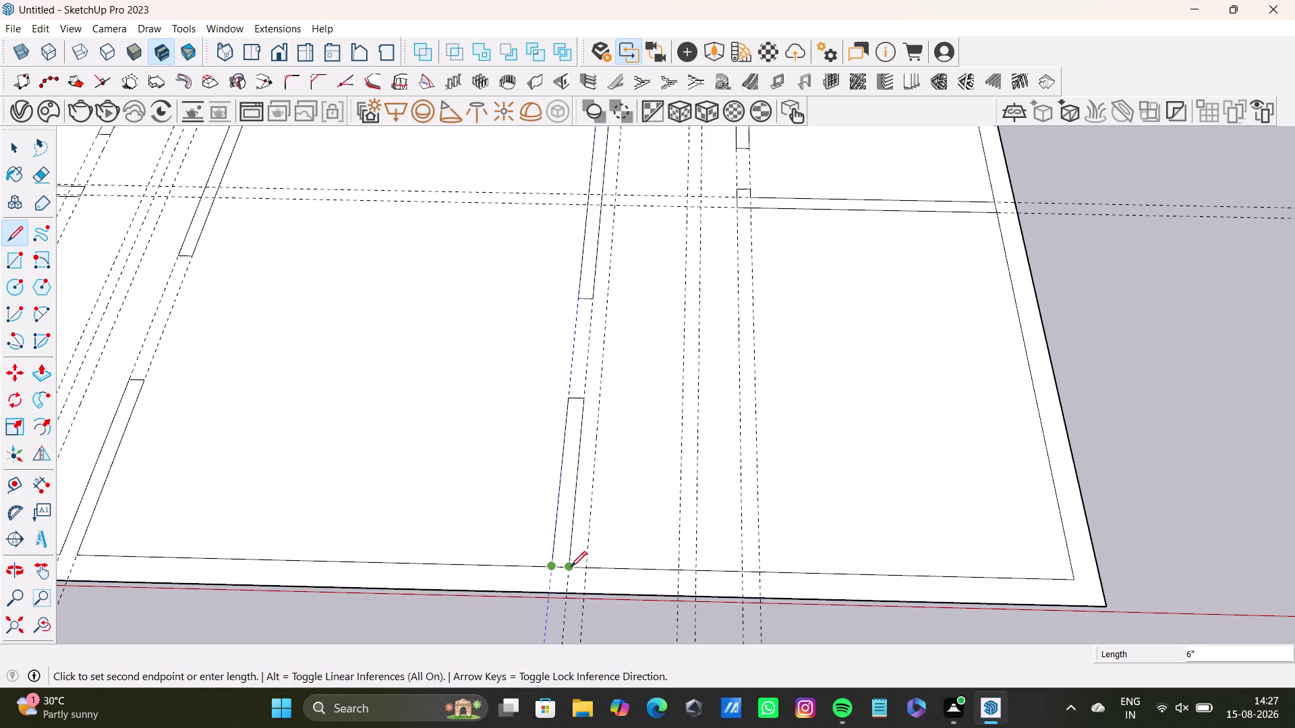
click(570, 567)
key(space)
Orbit over the plan and zoom in on the central walls.
scroll(down, 3)
middle_drag(665, 469, 624, 624)
scroll(up, 3)
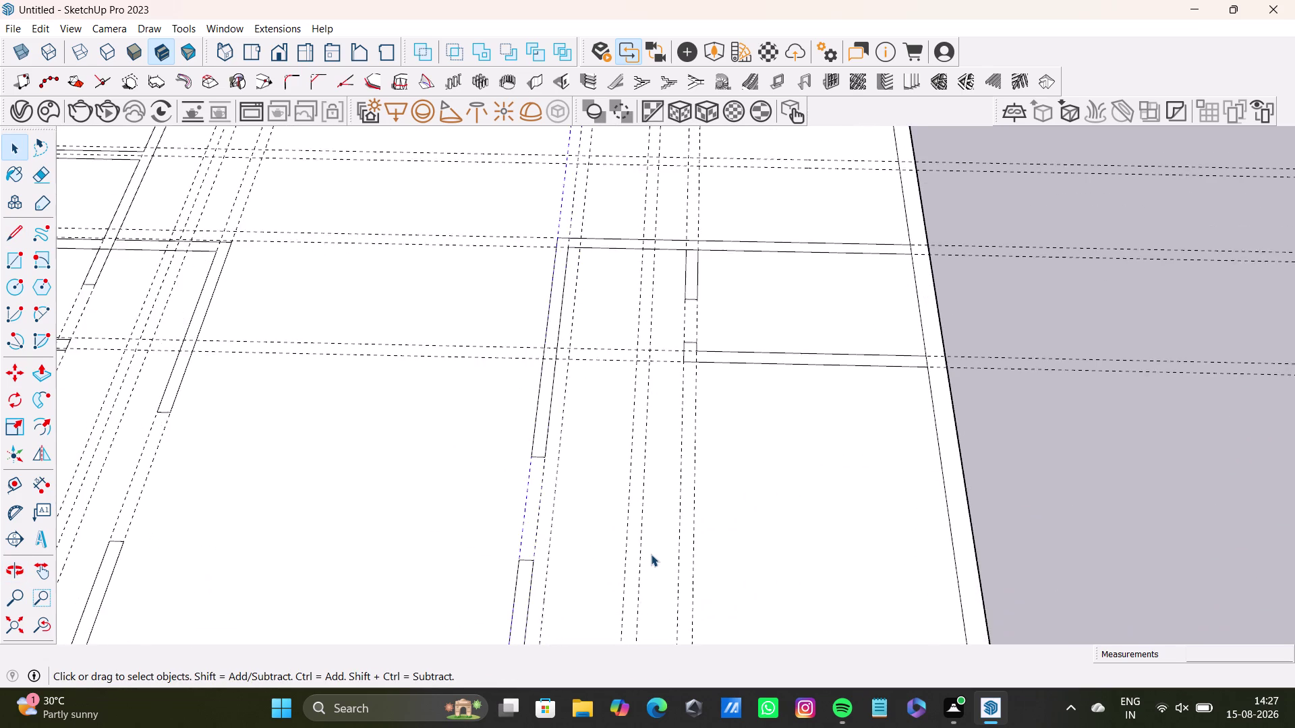
scroll(down, 3)
middle_drag(685, 513, 678, 609)
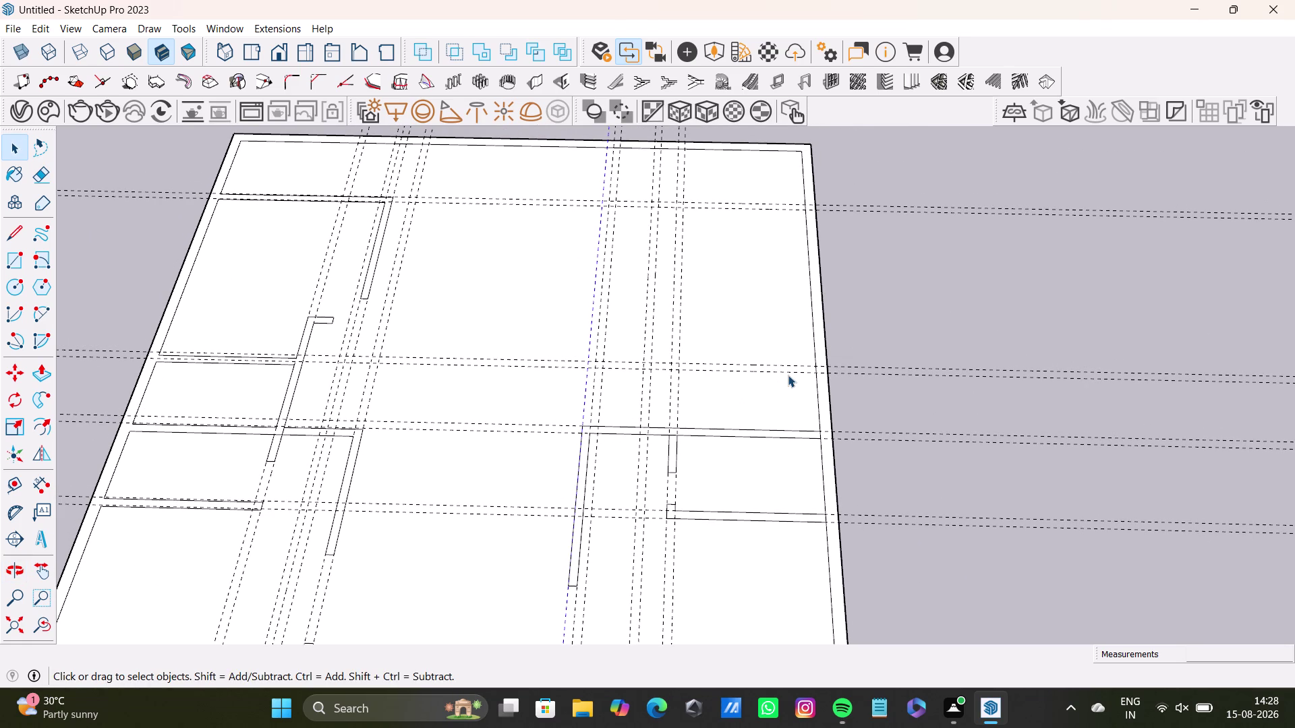
scroll(up, 3)
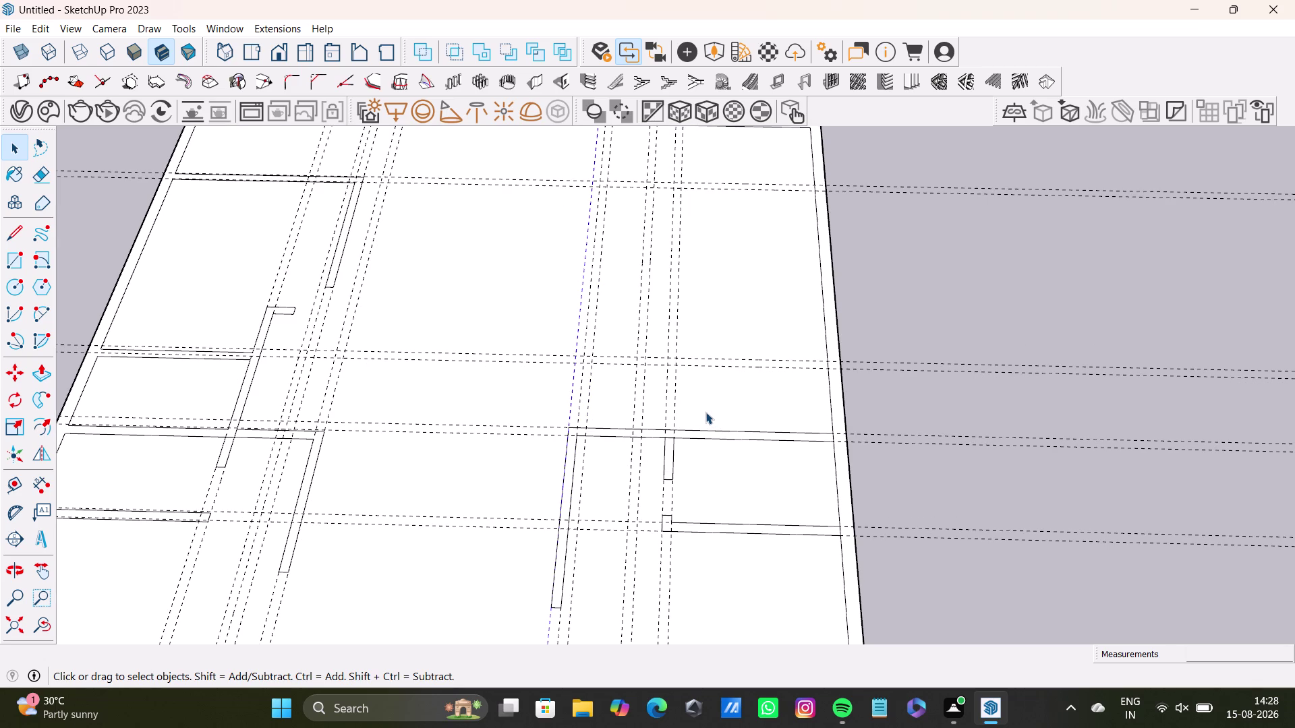
scroll(up, 3)
middle_drag(683, 404, 695, 395)
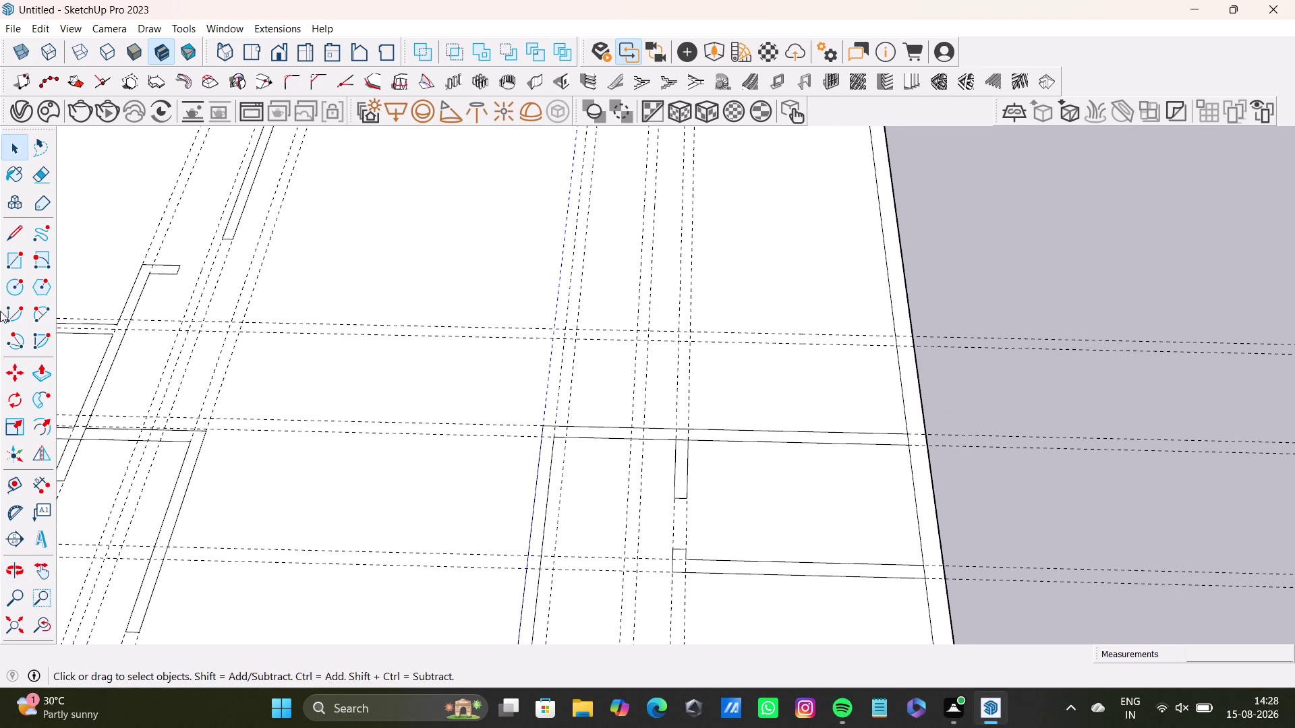
click(12, 229)
scroll(up, 3)
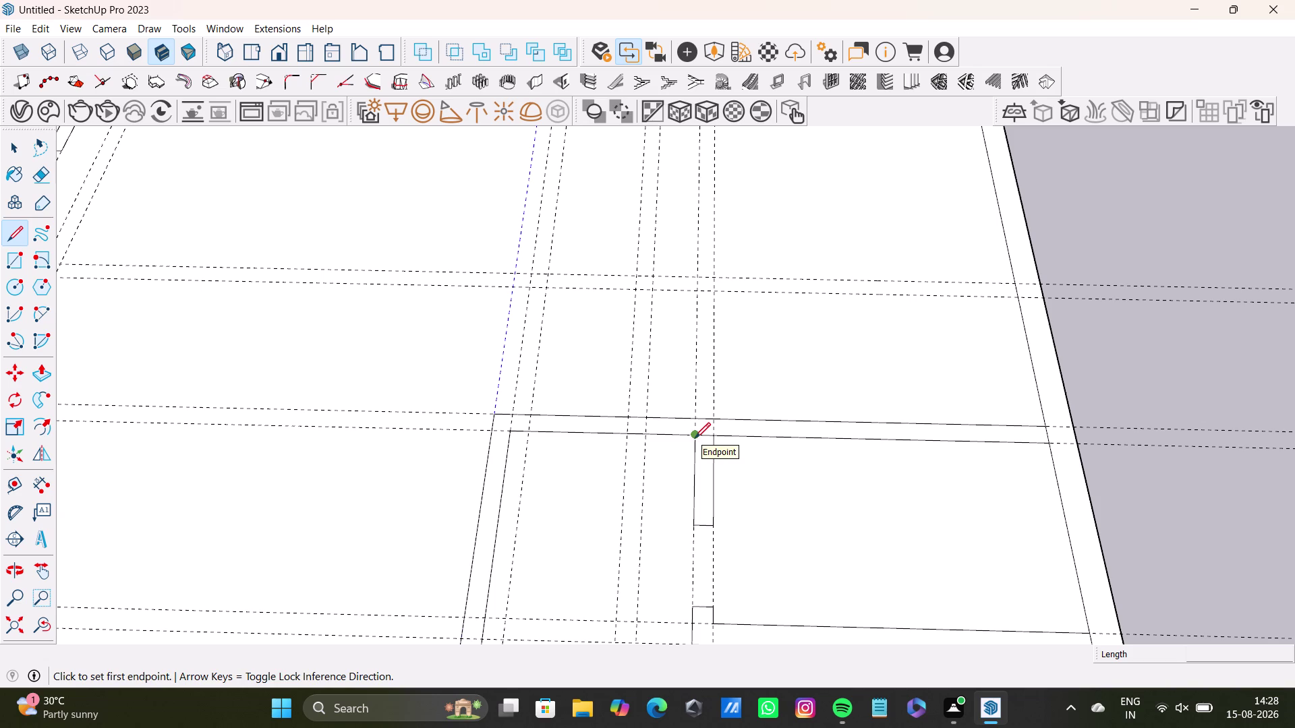
Extend the narrow wall from the junction up to the upper guide with a 6" cap.
drag(694, 438, 704, 390)
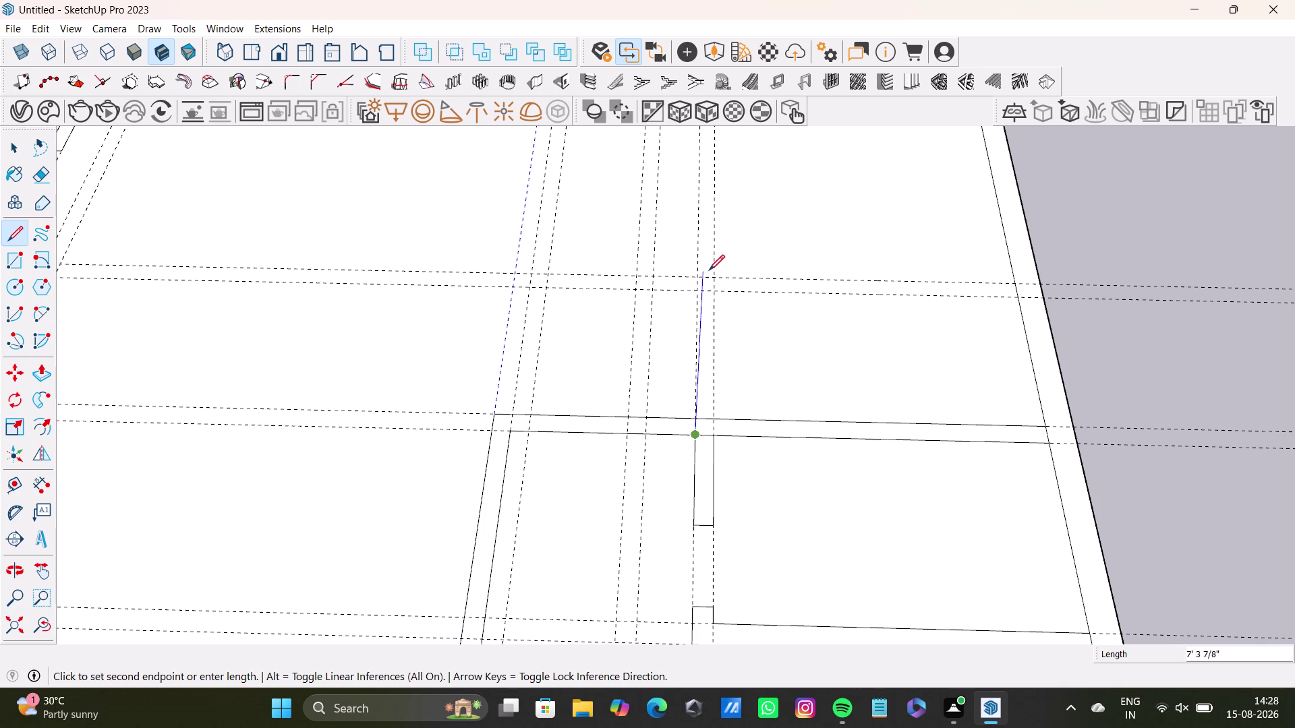
click(700, 278)
click(715, 276)
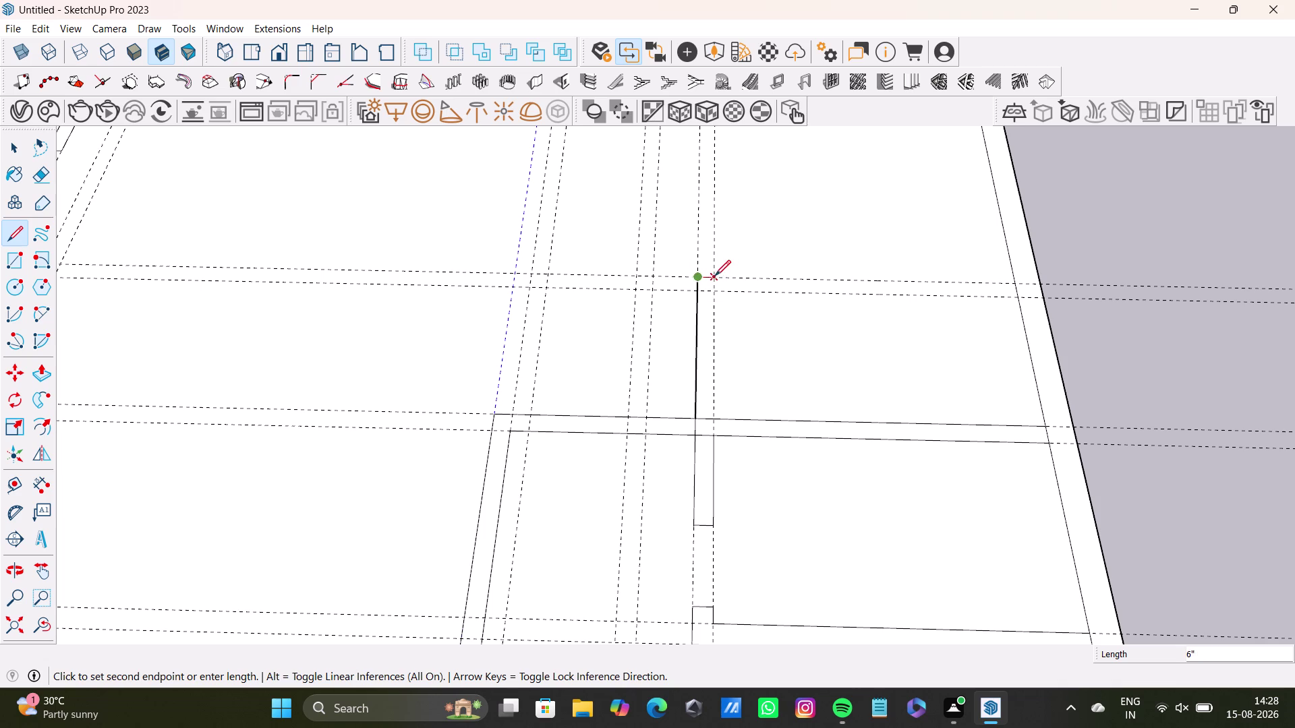
click(714, 419)
key(space)
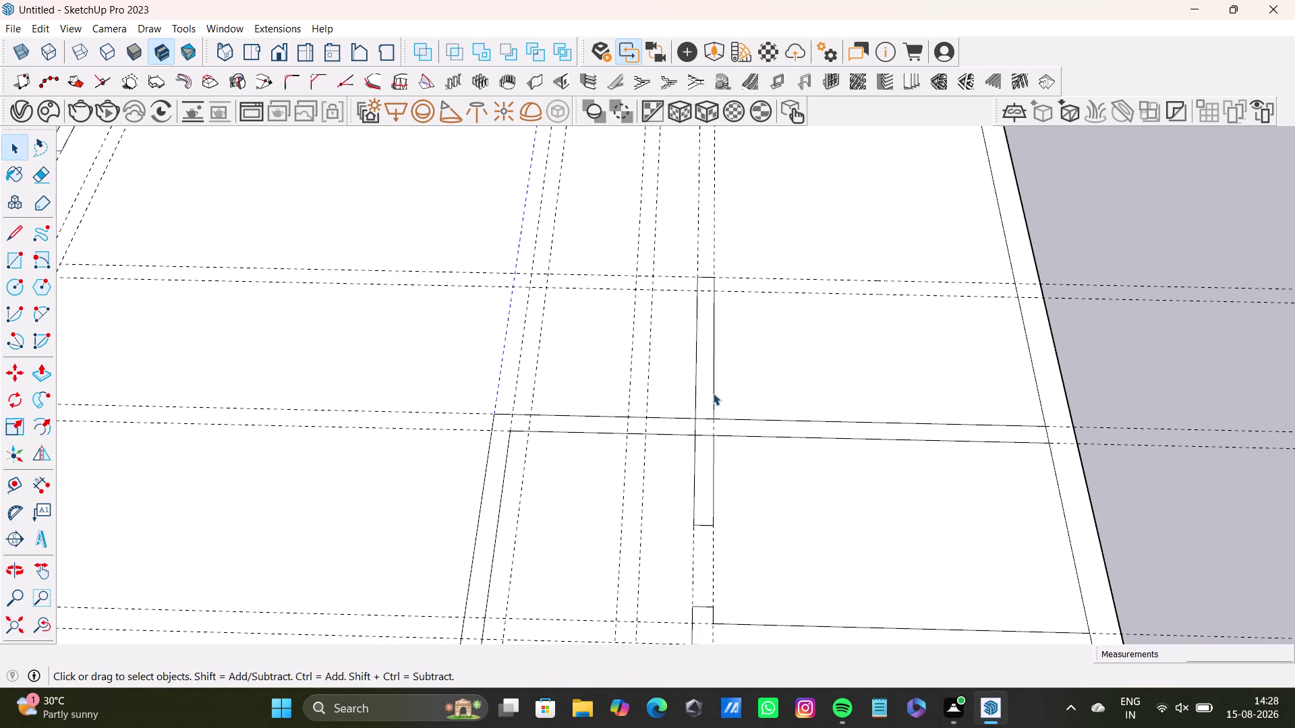
Draw a short capped wall stub inward from the right-edge guide intersection.
middle_drag(802, 382, 769, 445)
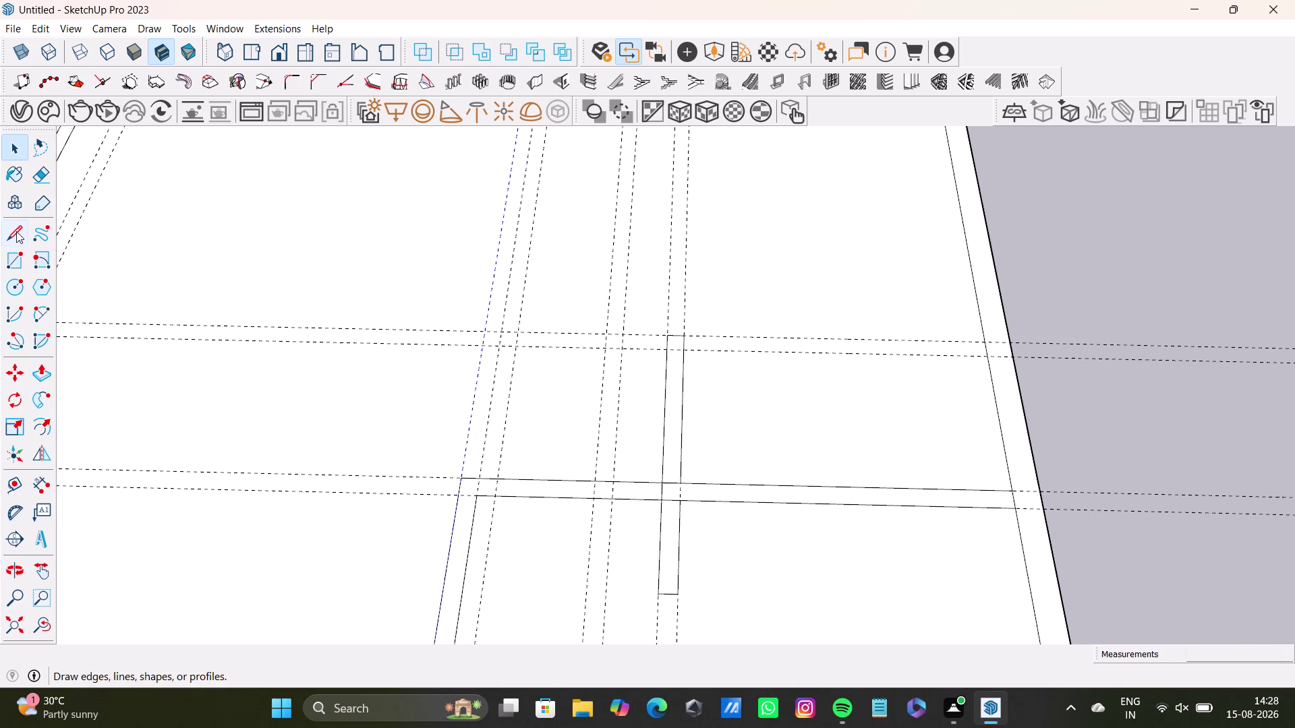
key(l)
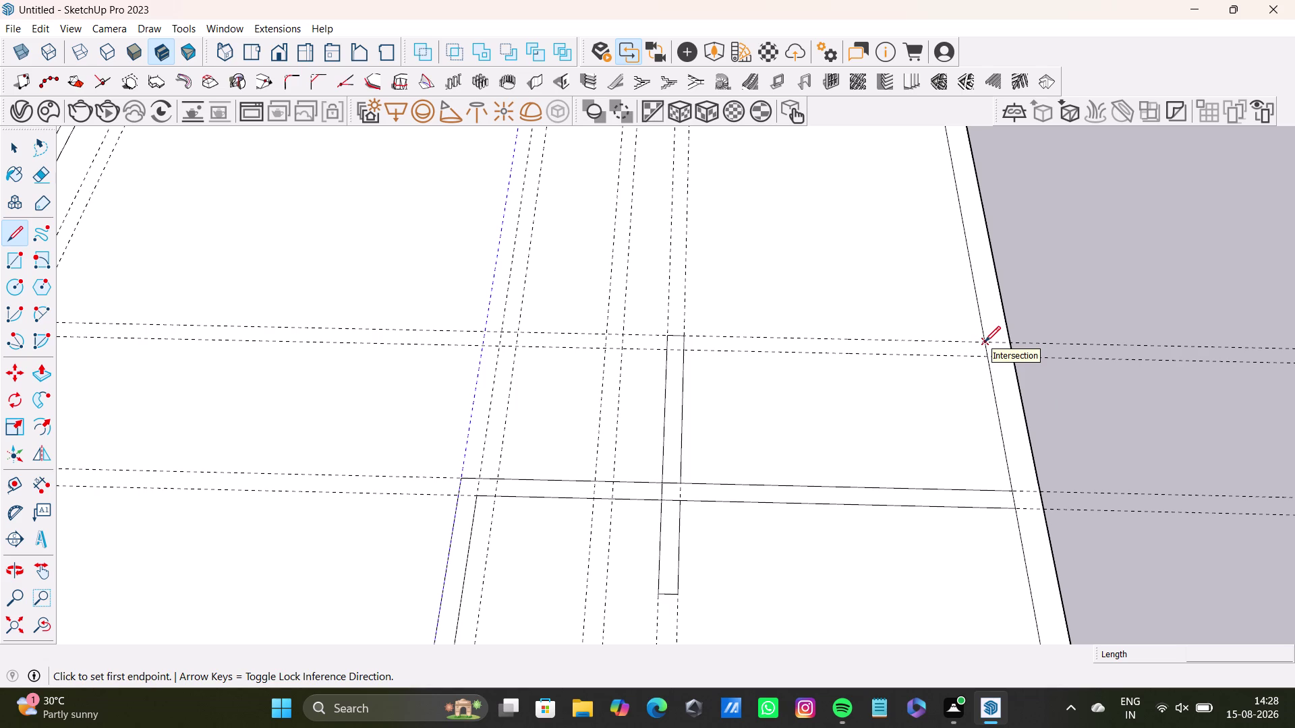
click(984, 344)
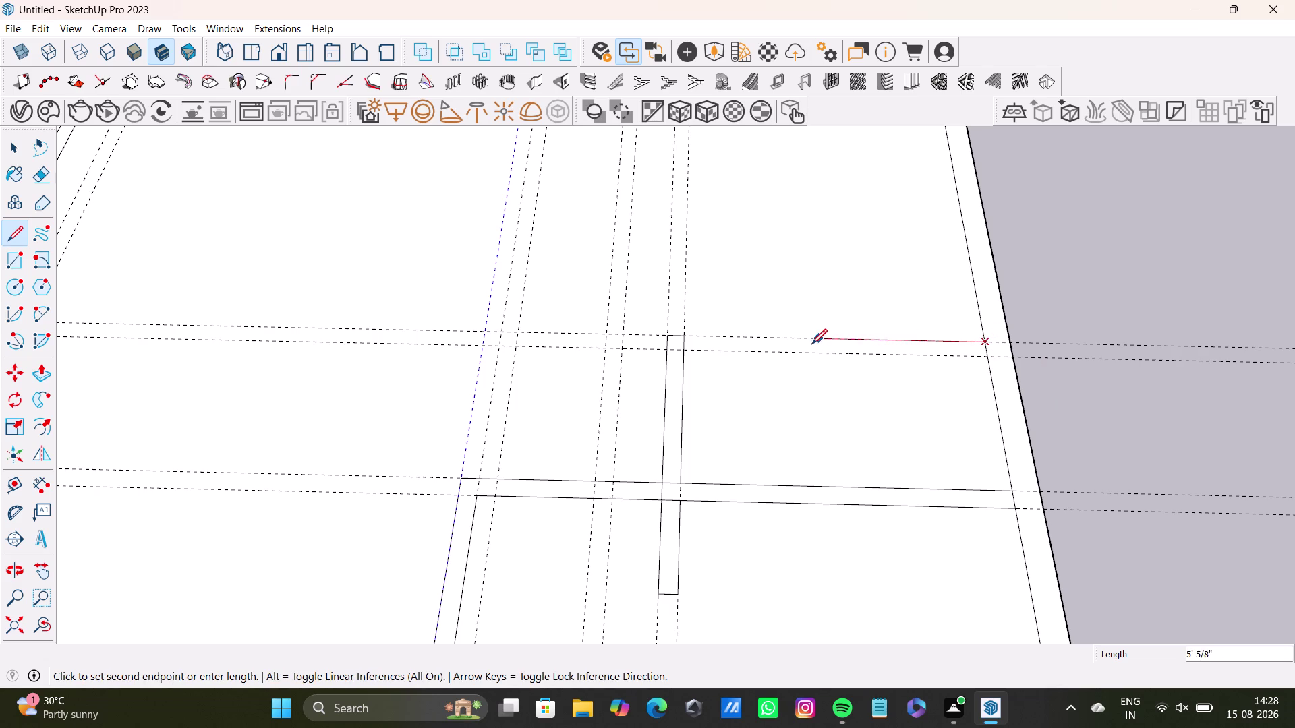
click(793, 338)
click(797, 351)
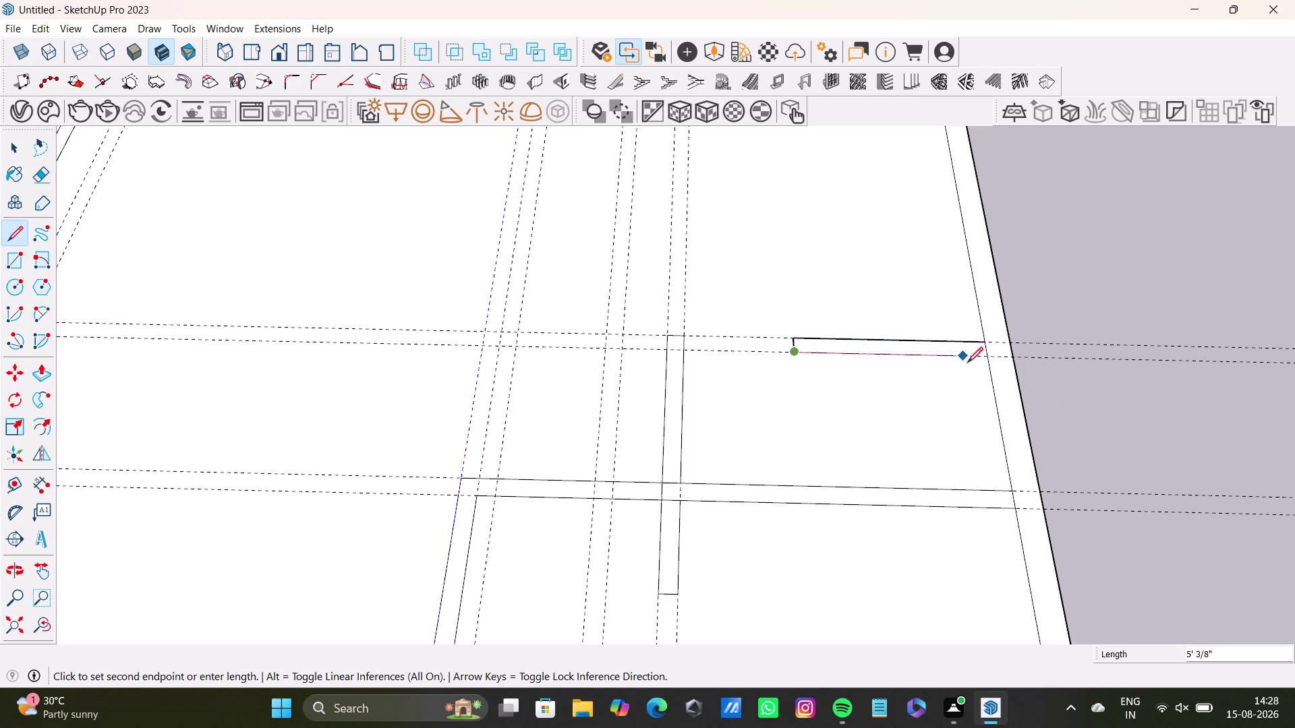
click(989, 360)
key(space)
scroll(down, 3)
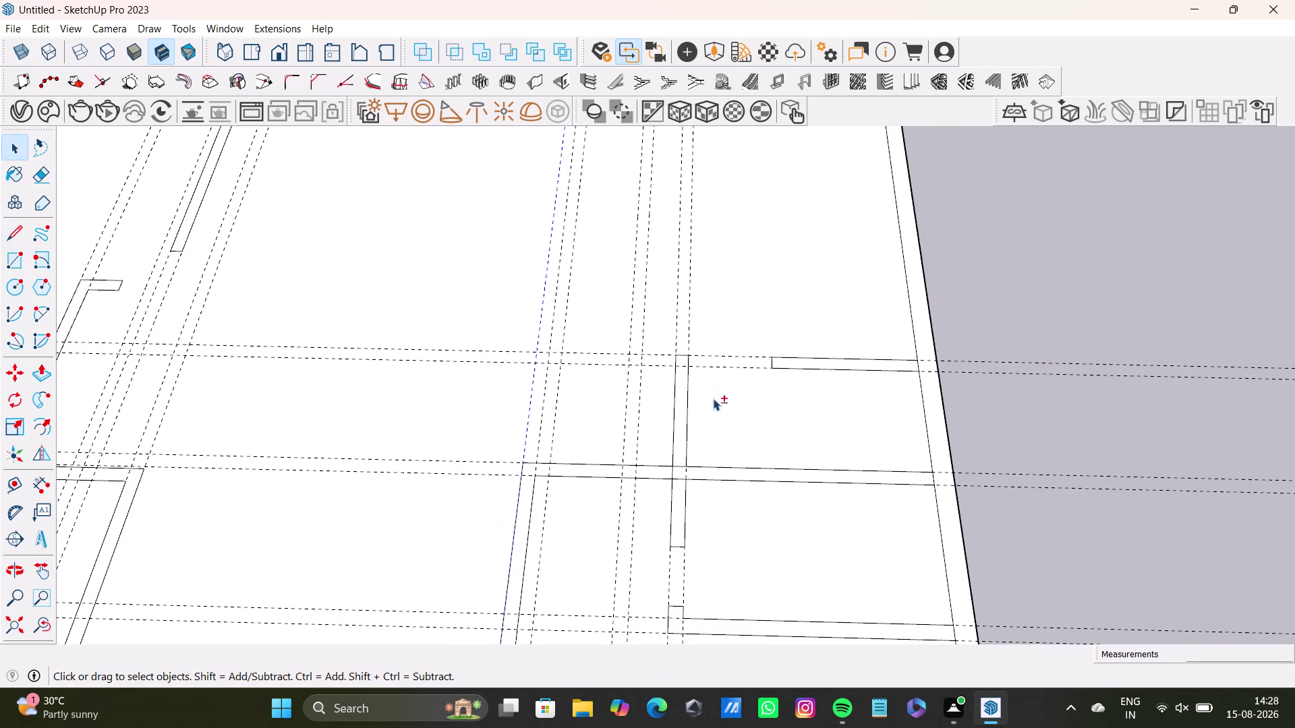
Place a guide 10' 10" in from the slab's right edge.
middle_drag(713, 398, 757, 572)
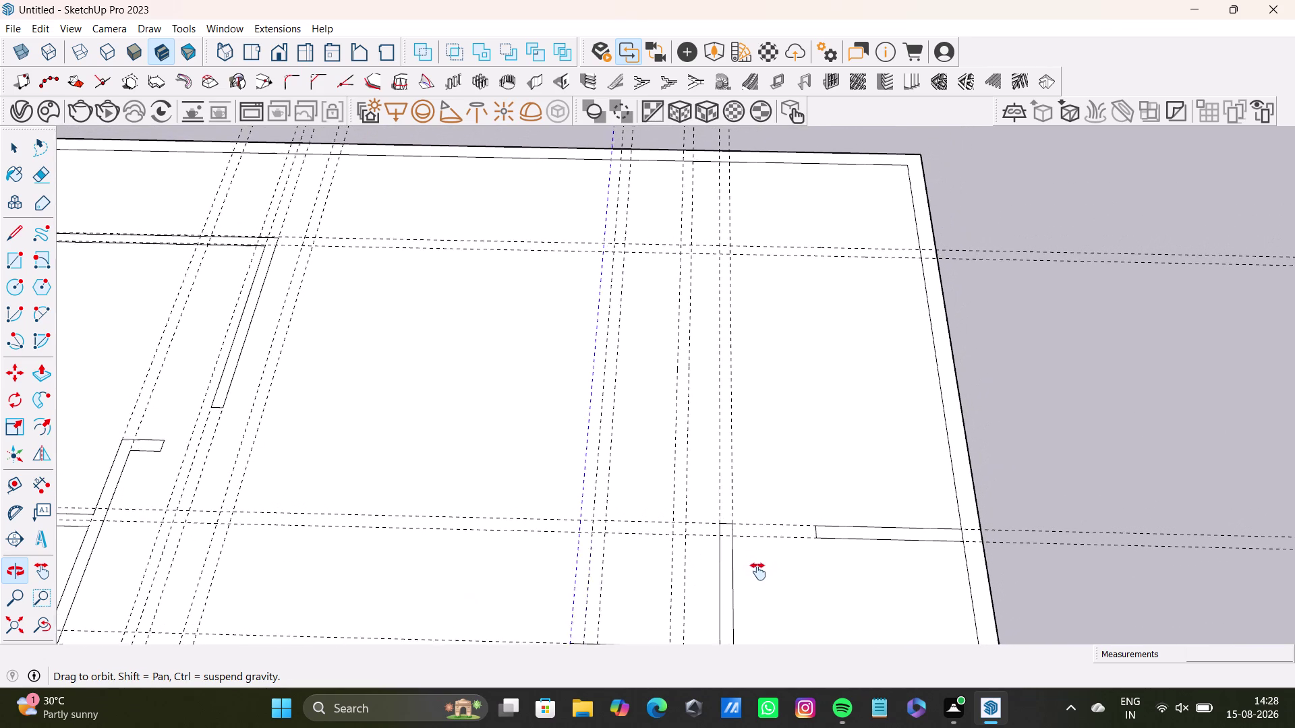
middle_drag(758, 572, 754, 576)
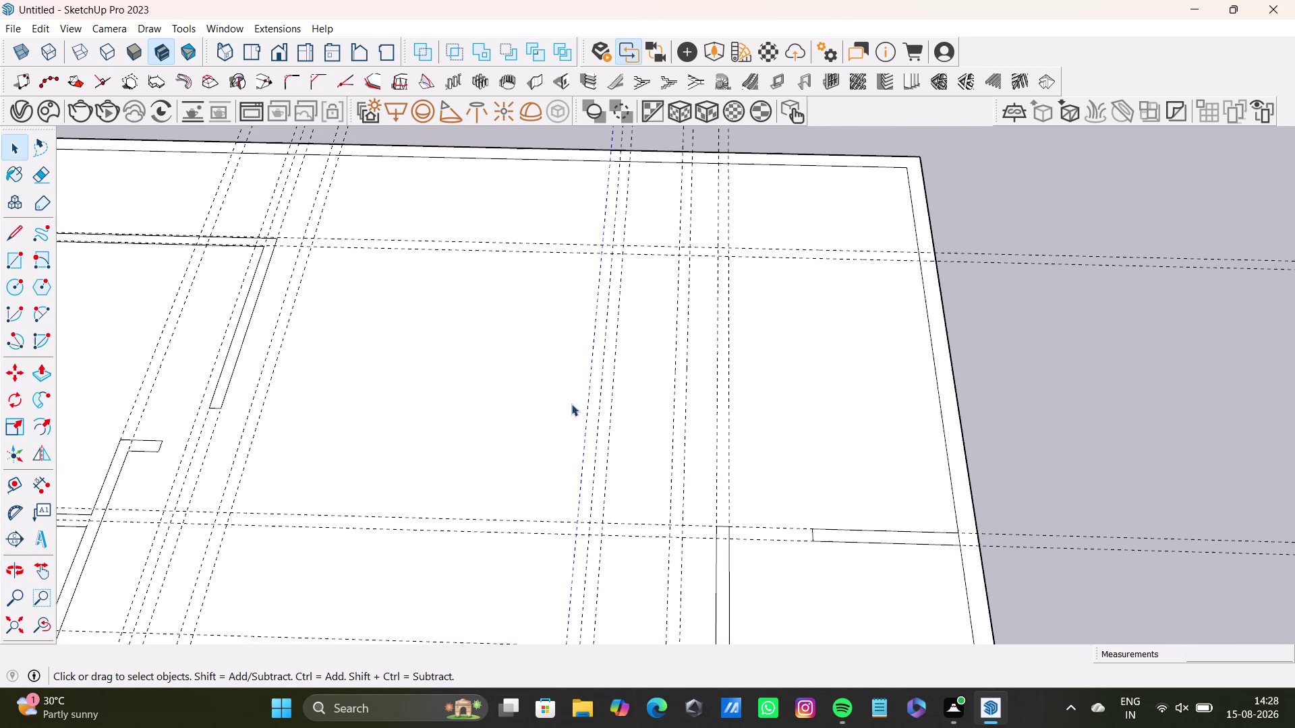
scroll(down, 3)
scroll(up, 3)
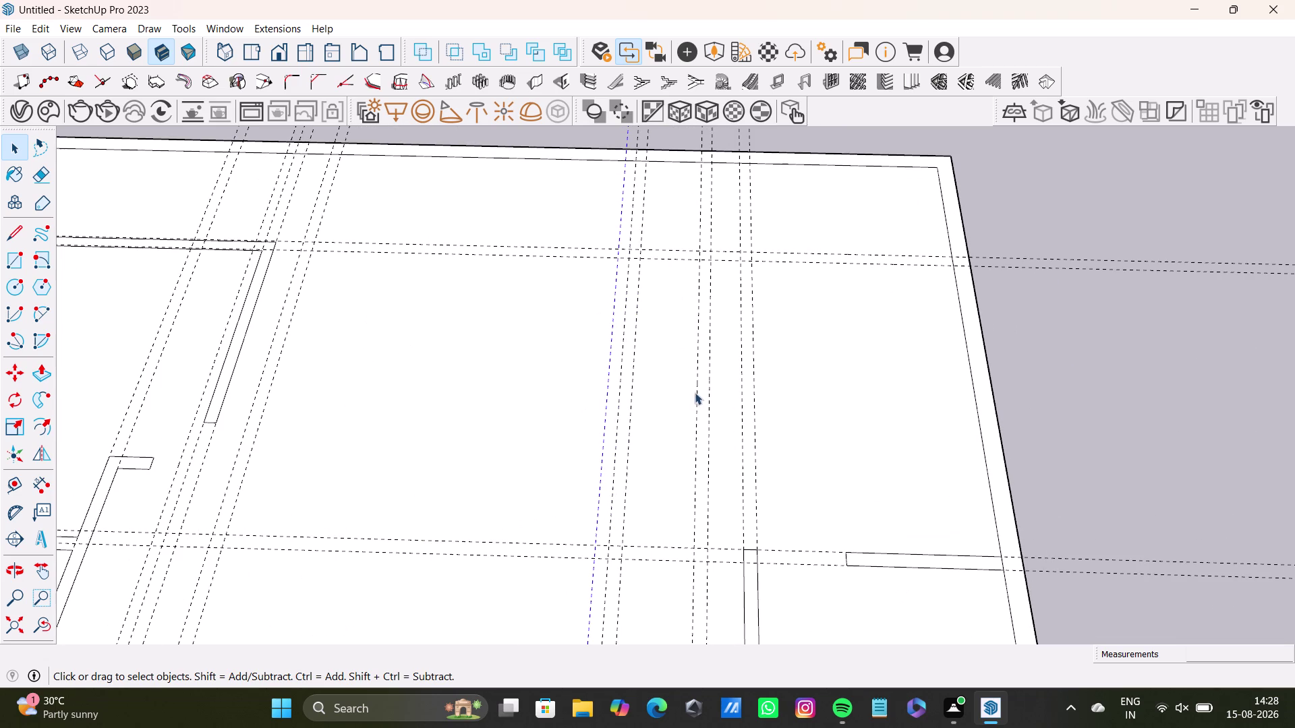
click(14, 490)
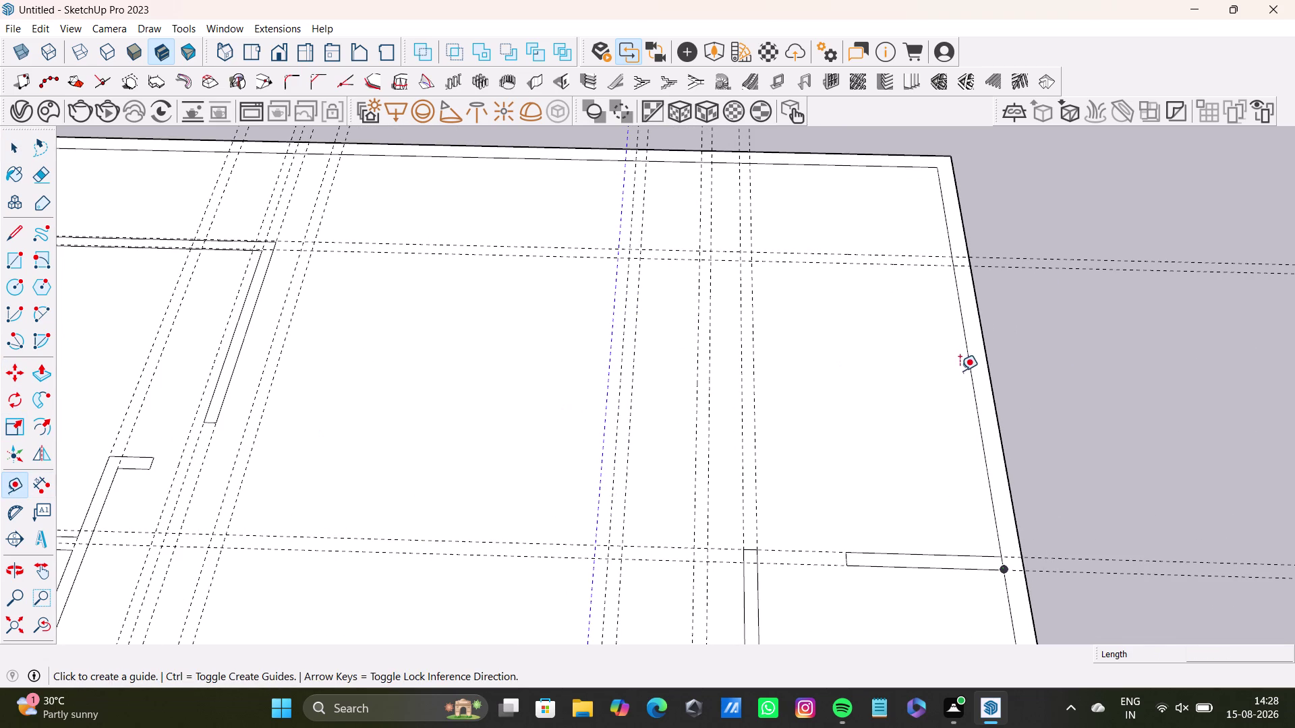
click(970, 379)
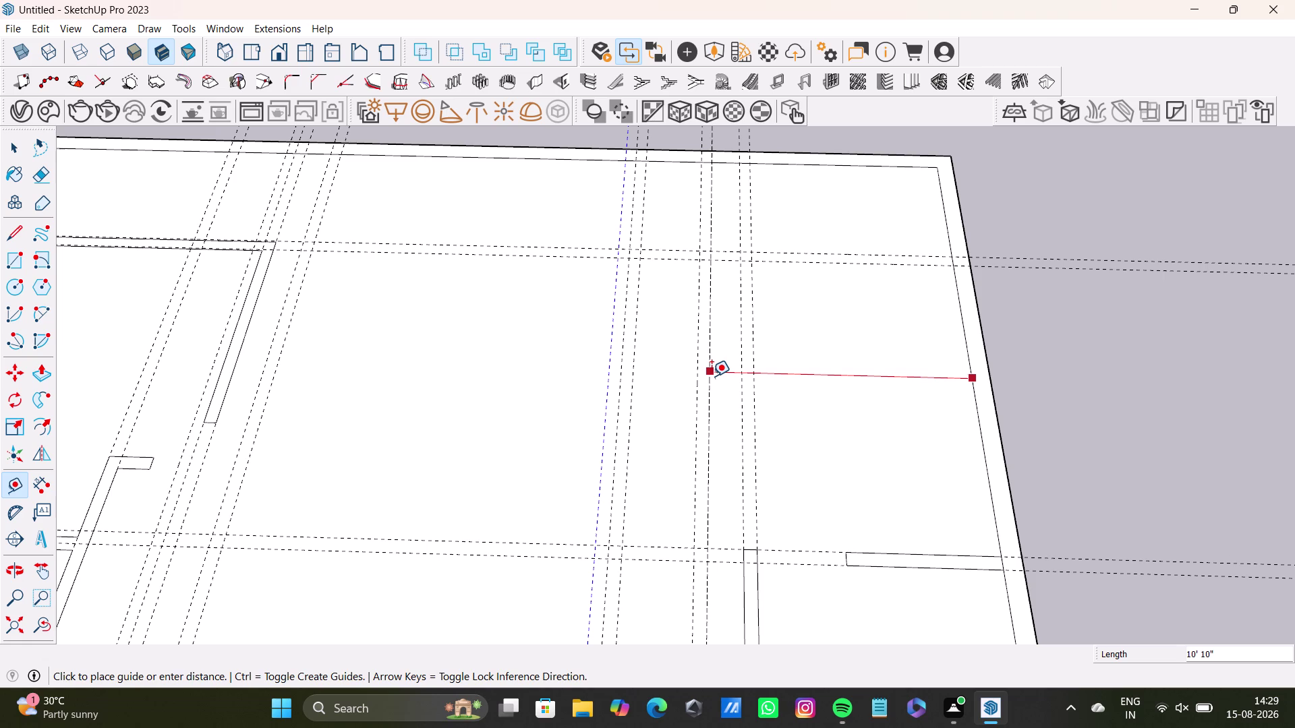
click(711, 376)
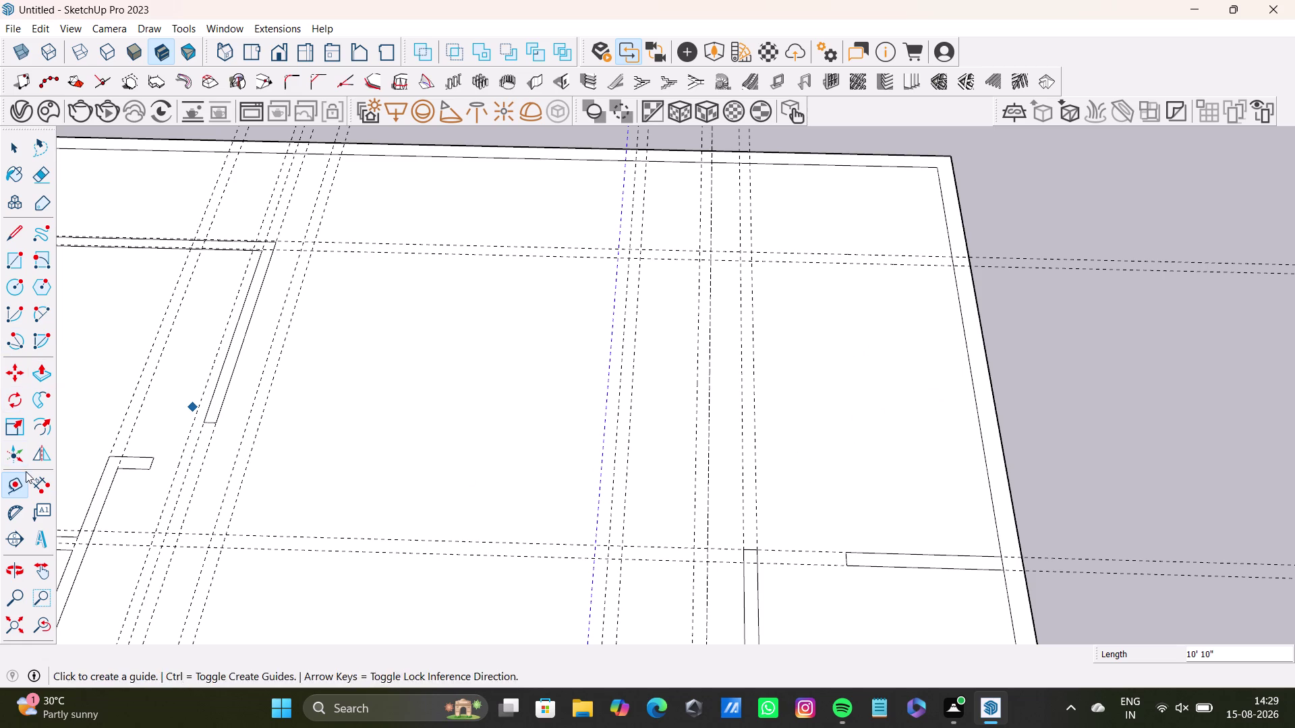
Measure from the wall stub, then place a guide 11' 4" from the right edge.
click(14, 485)
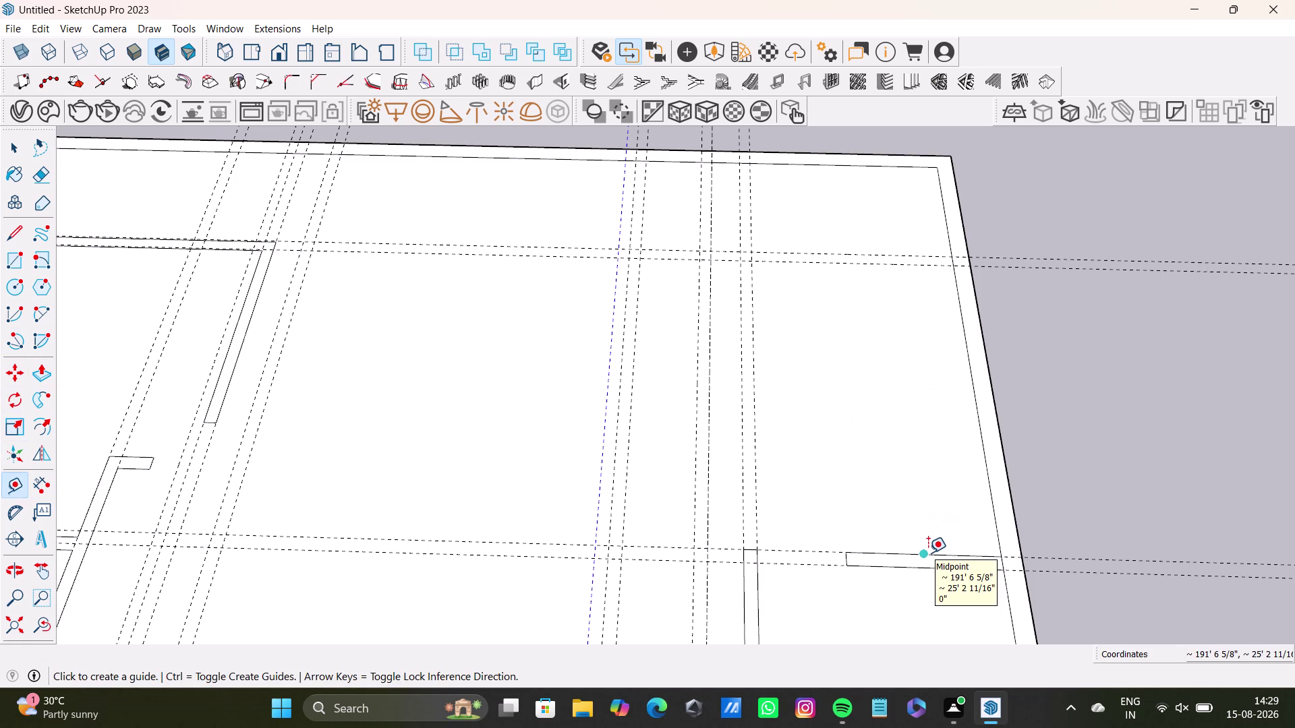
click(928, 553)
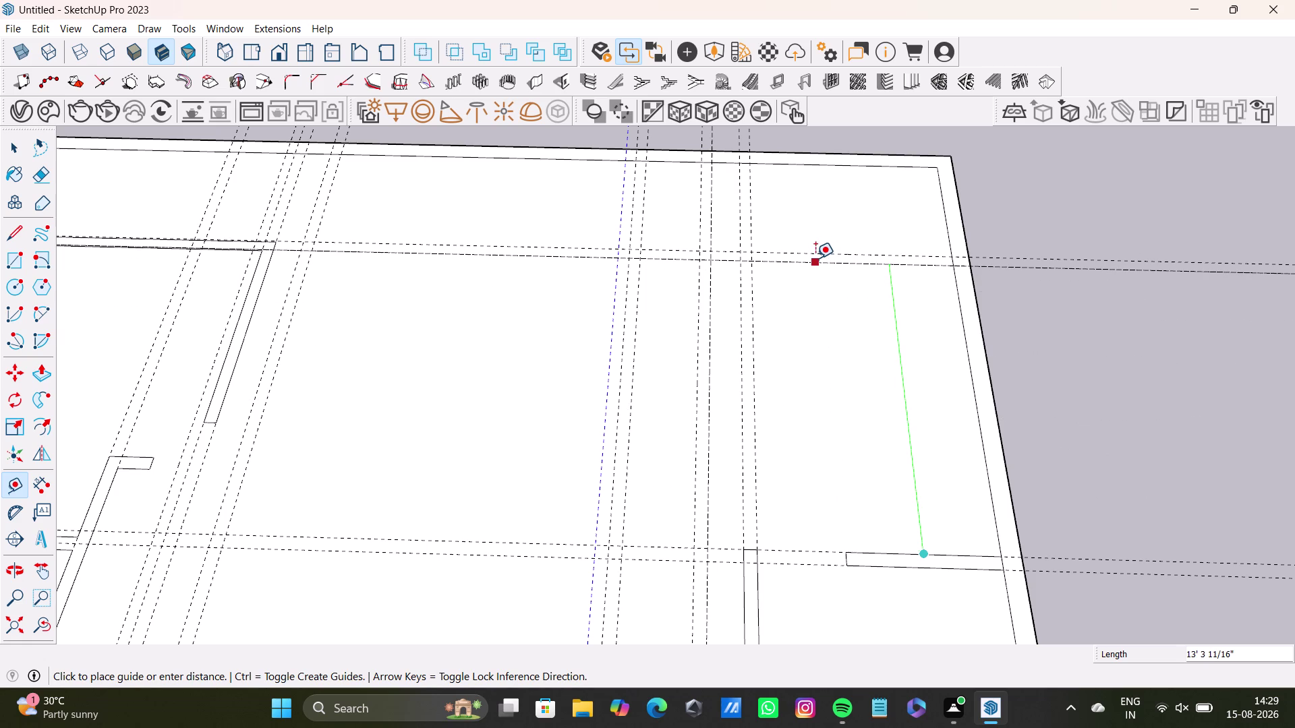
key(space)
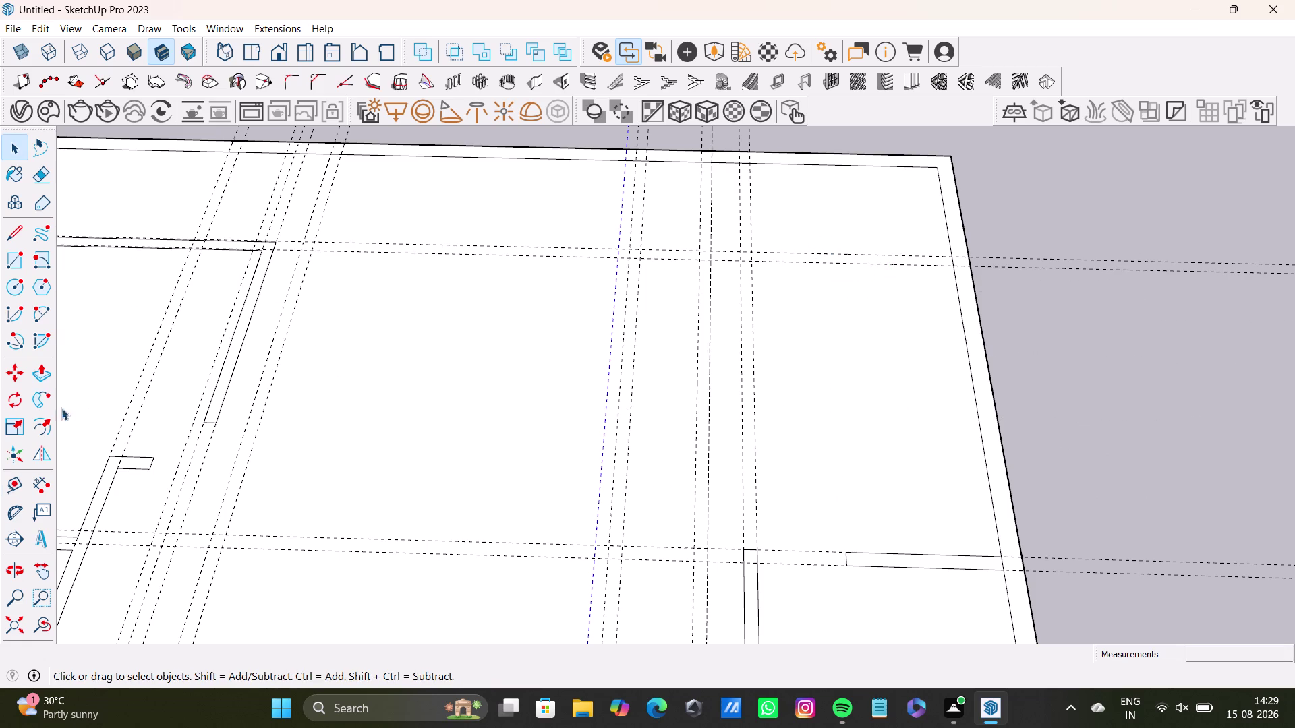
click(15, 498)
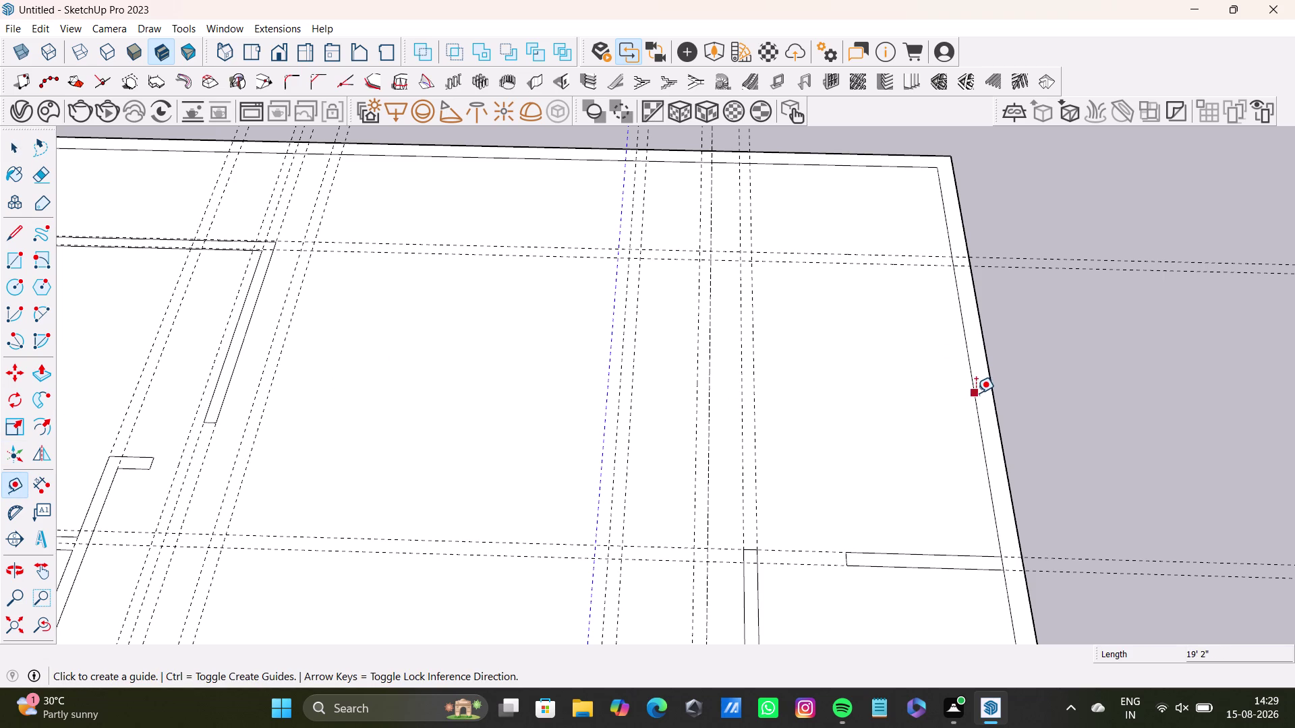
click(975, 393)
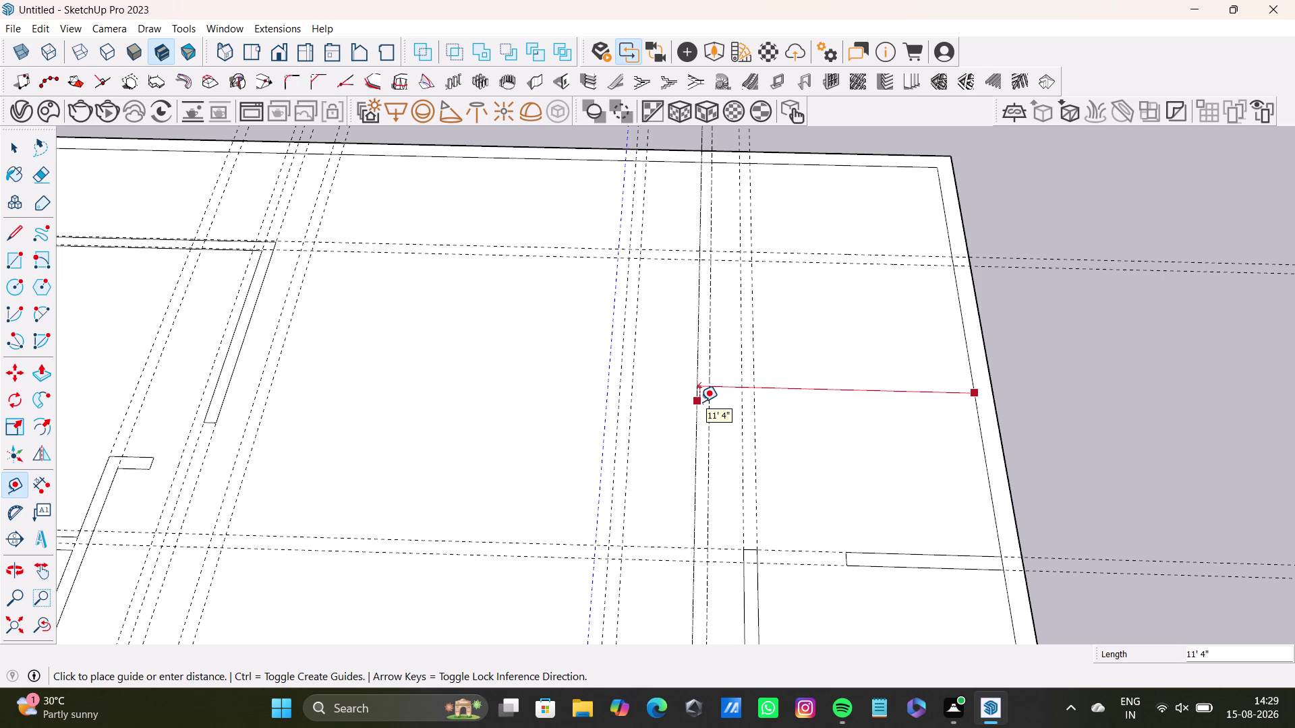
key(space)
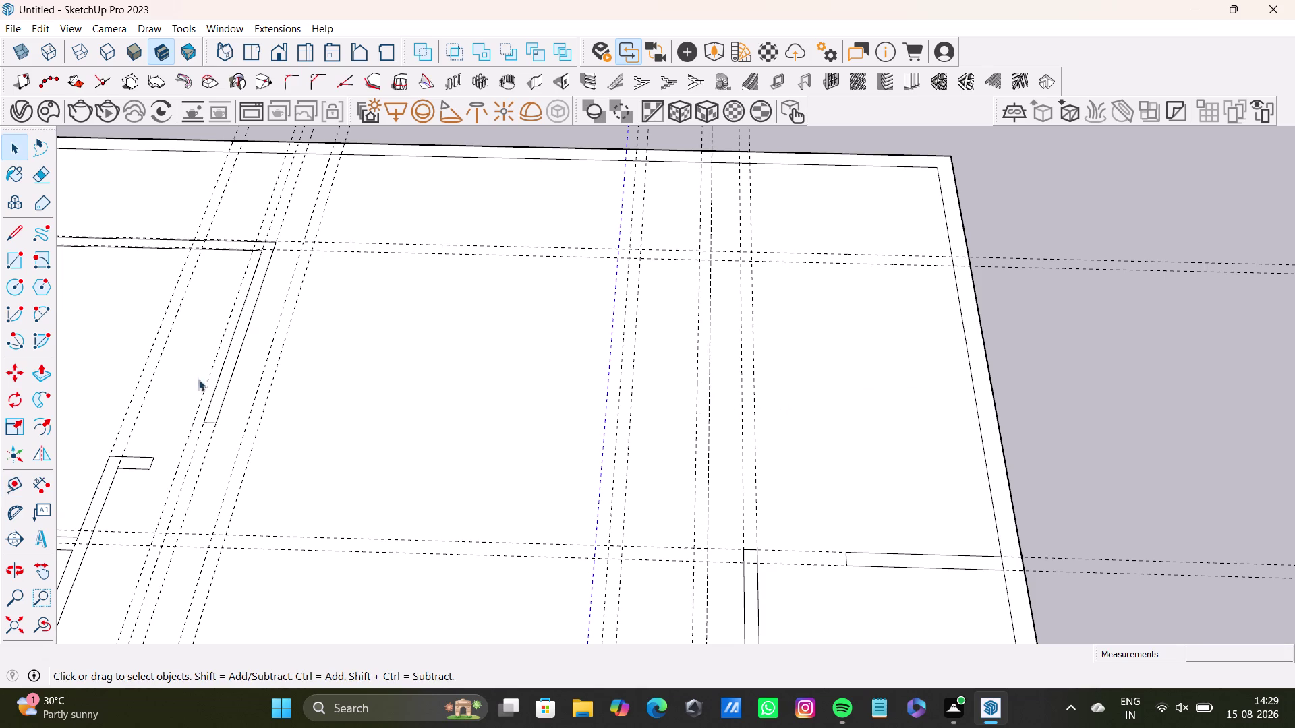
click(9, 234)
Trace the wall's first side down the guide from the top wall and draw its short end.
scroll(up, 3)
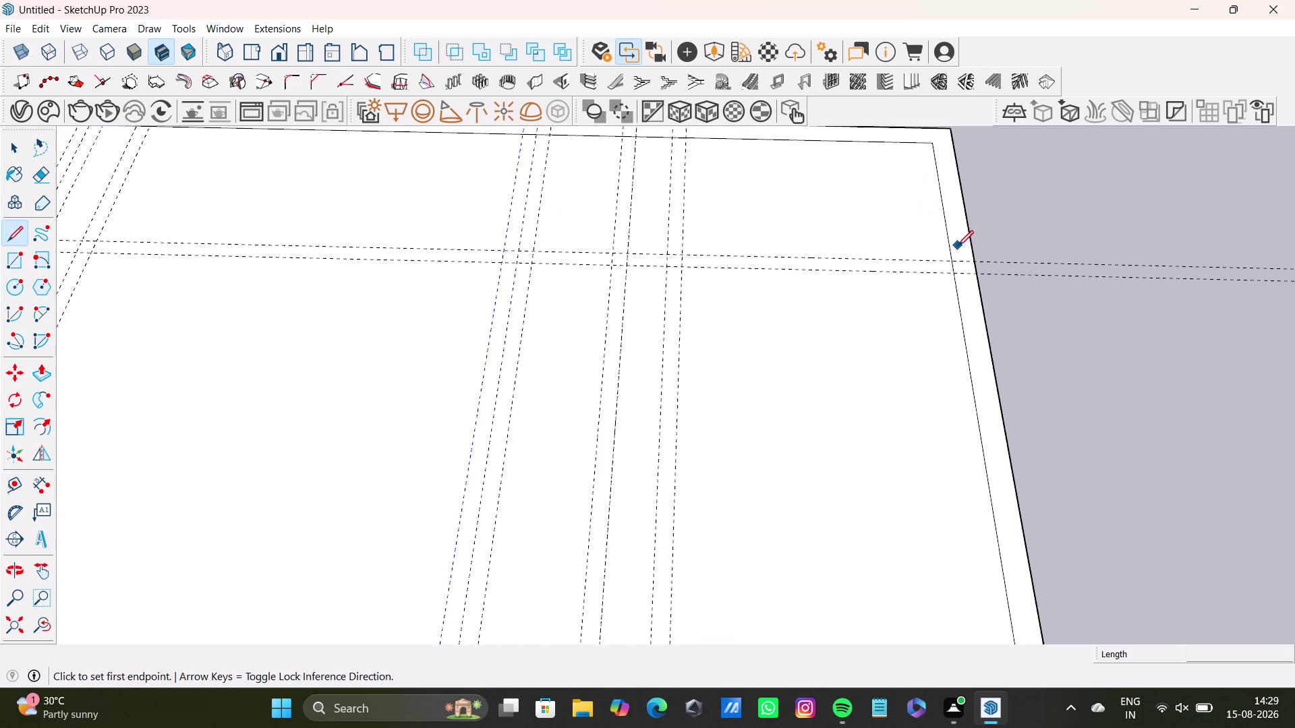
scroll(up, 3)
drag(947, 261, 933, 261)
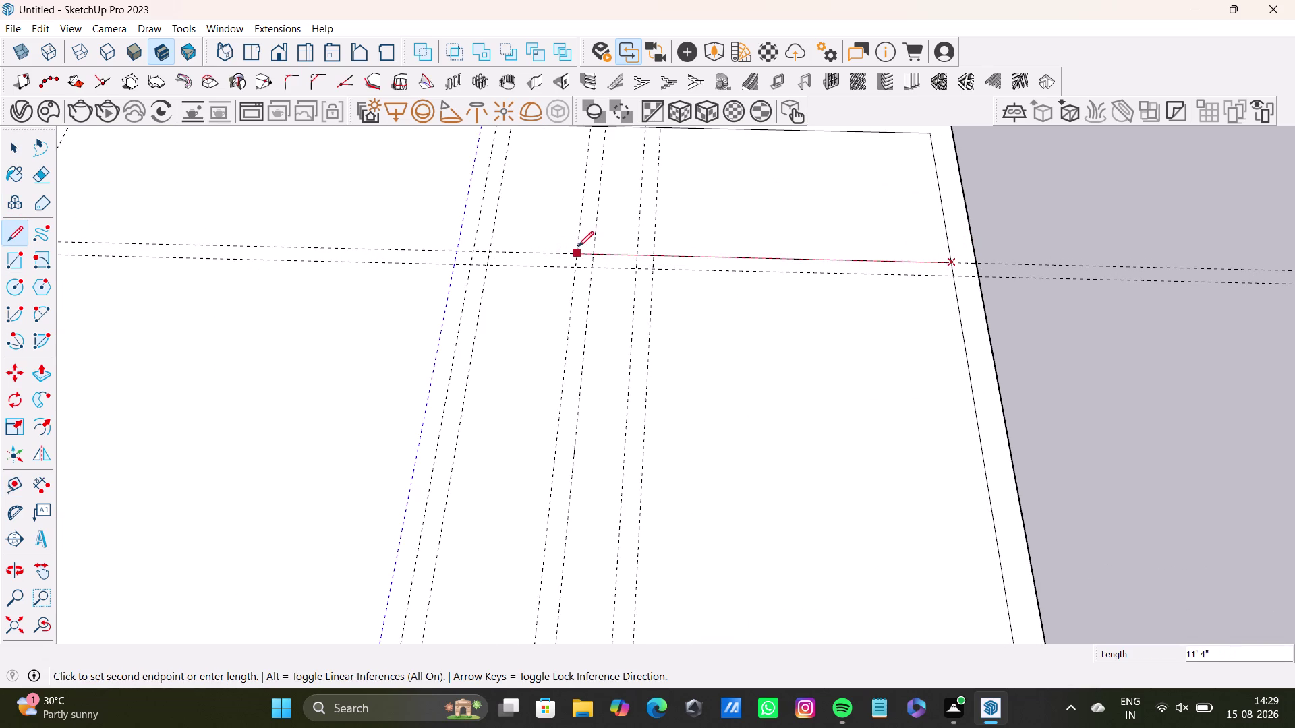
click(578, 248)
scroll(down, 3)
middle_drag(579, 386, 599, 233)
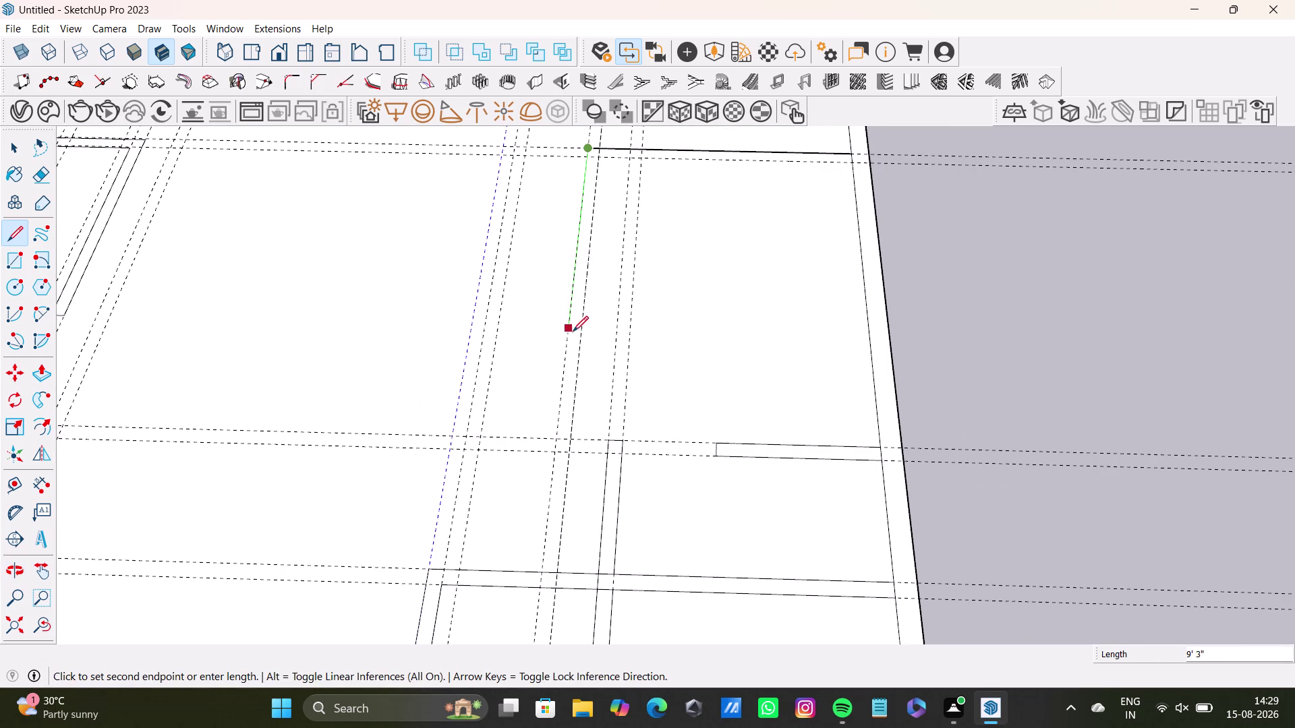
click(565, 374)
click(577, 377)
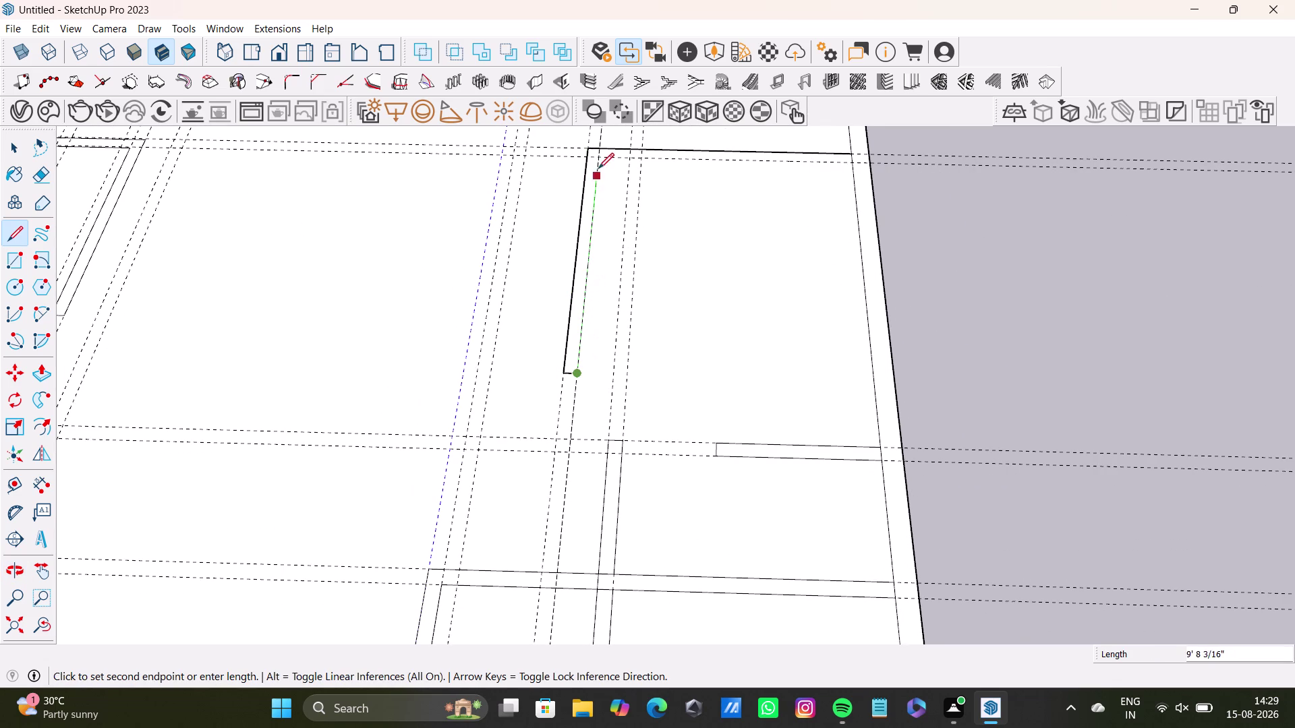
Draw the wall's second side back up and along the top wall, then return to Select.
click(601, 156)
click(854, 165)
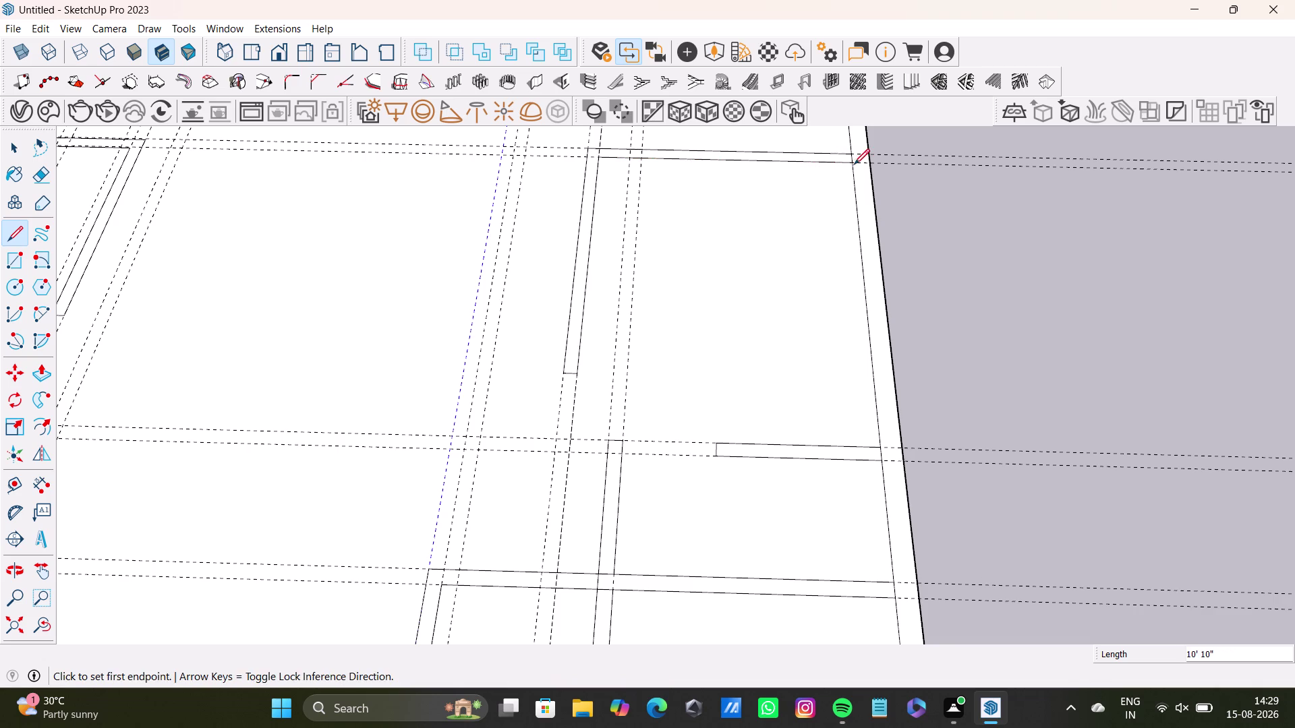
key(space)
scroll(down, 3)
middle_drag(676, 349, 721, 391)
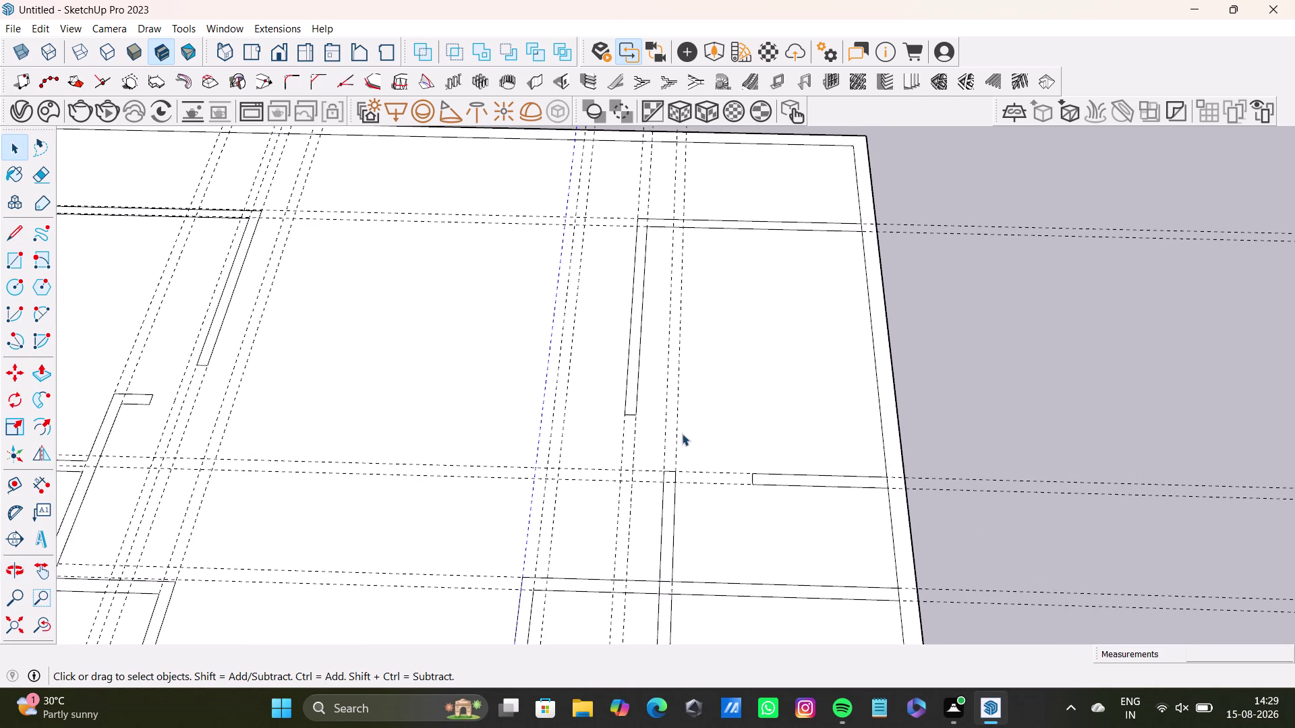
key(space)
Zoom out to the whole slab and remove every dashed guide with Edit > Delete Guides.
middle_drag(751, 371, 856, 295)
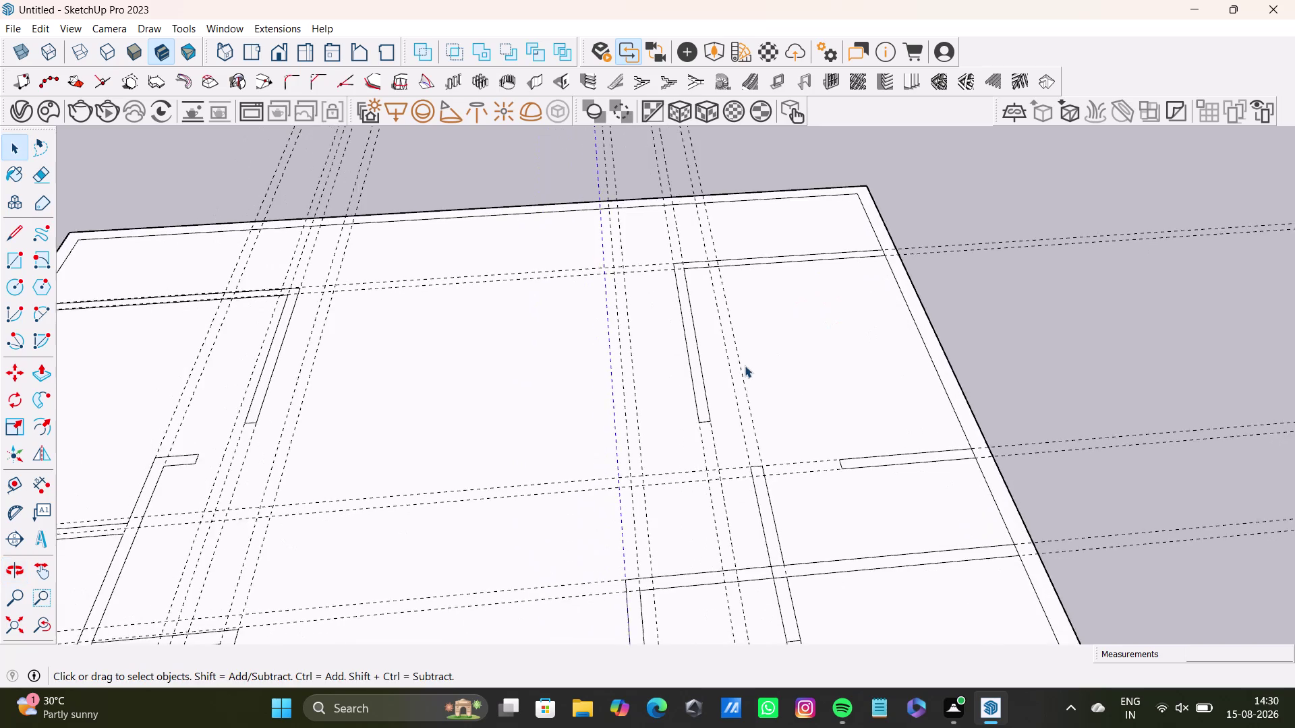
scroll(down, 3)
middle_drag(764, 379, 734, 297)
scroll(up, 3)
middle_drag(751, 345, 699, 465)
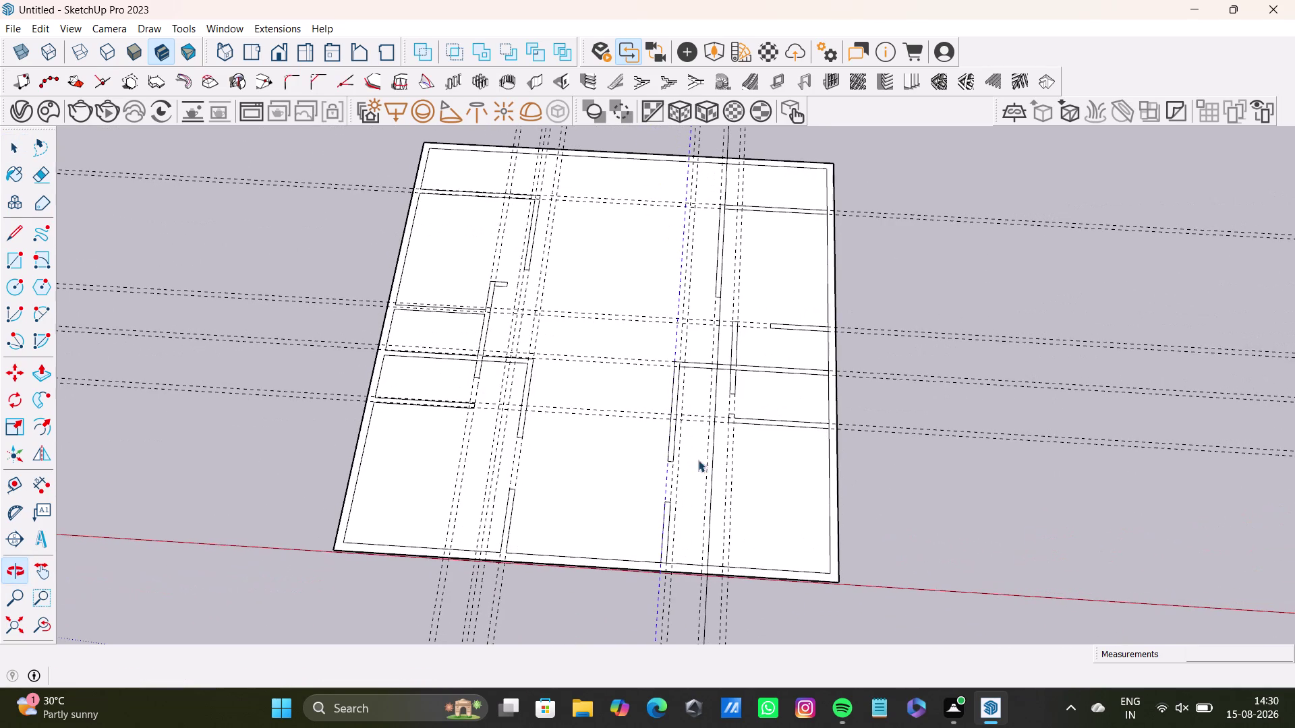
click(38, 24)
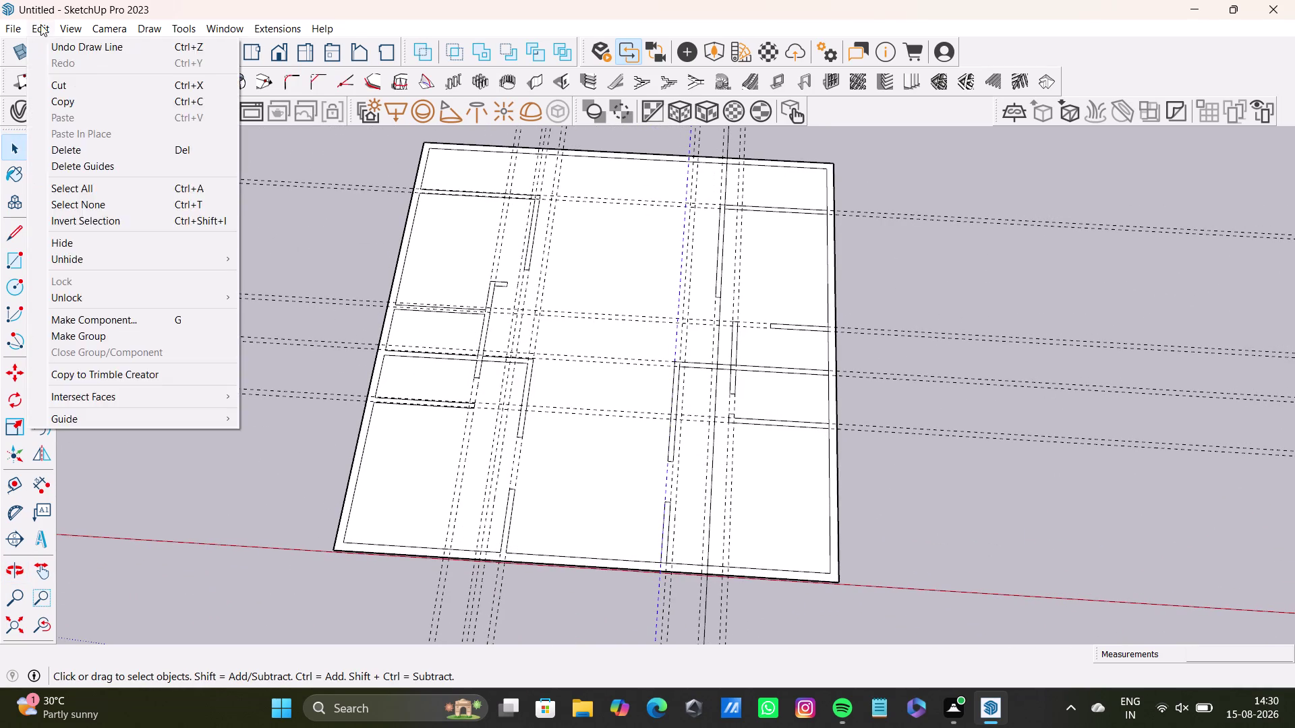
click(33, 31)
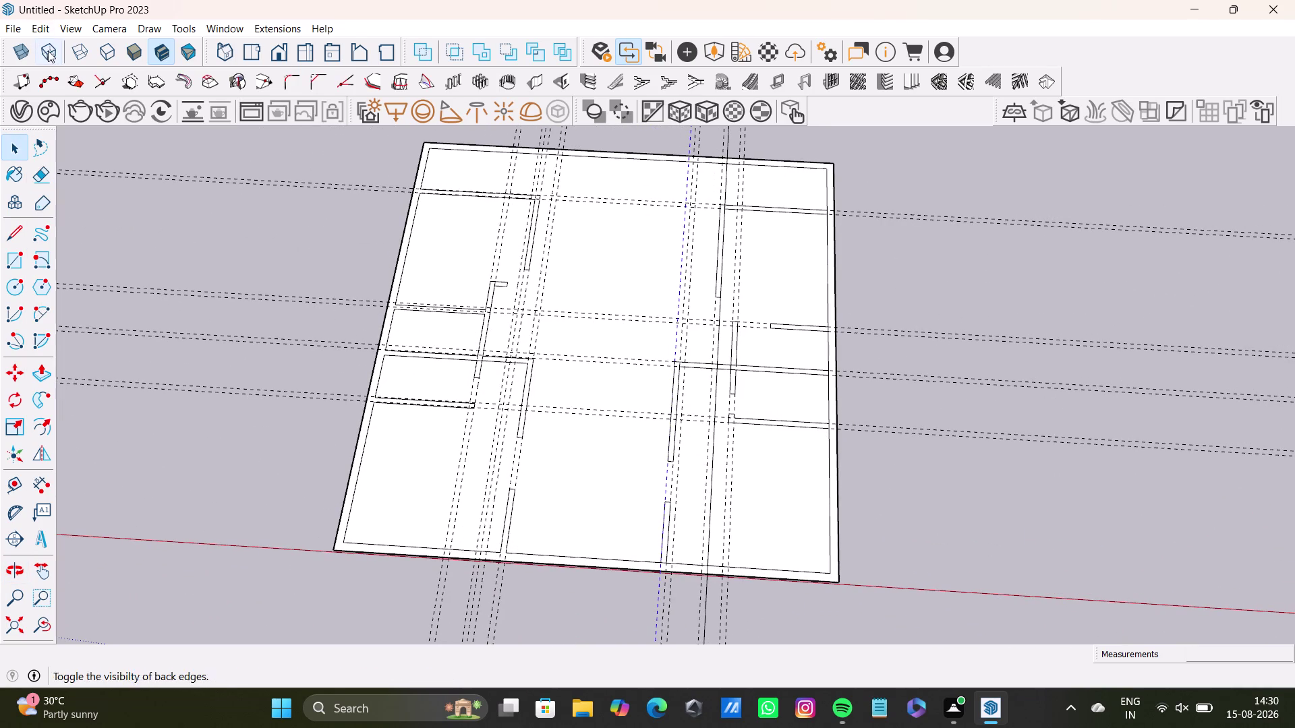
click(39, 26)
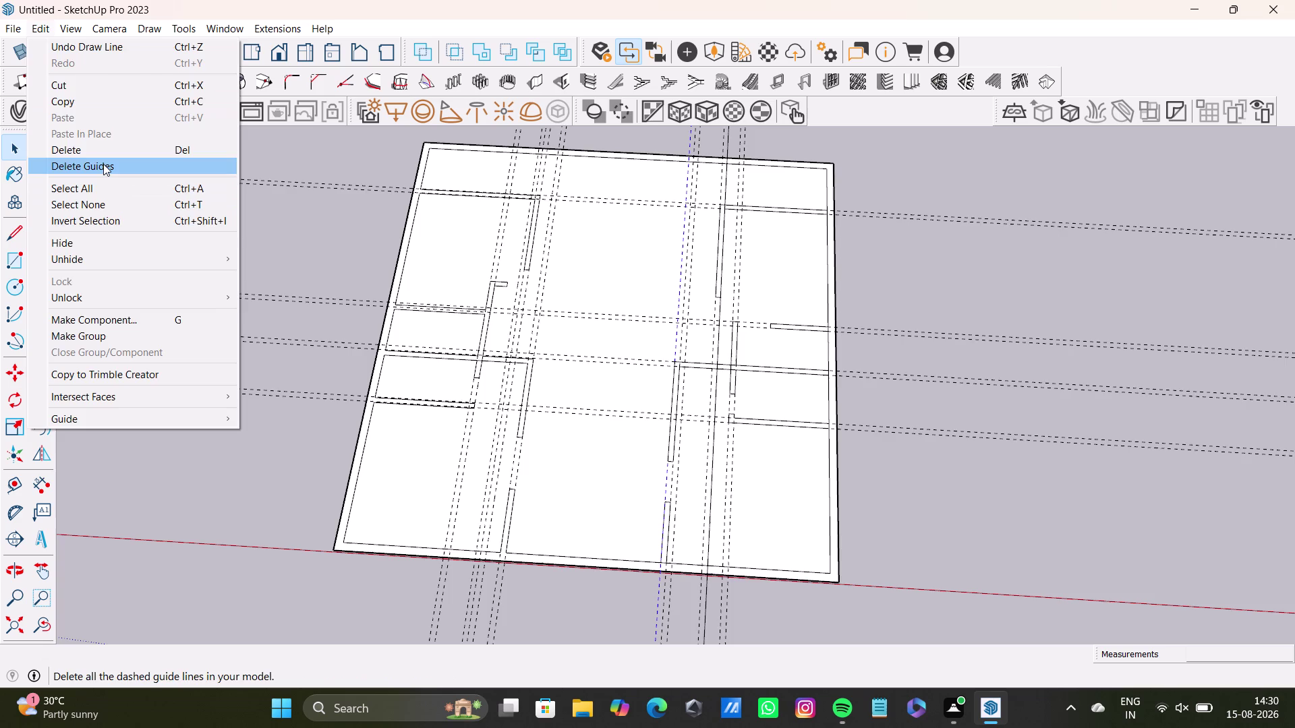
click(103, 164)
scroll(down, 3)
middle_drag(540, 360, 464, 281)
scroll(up, 3)
scroll(up, 3)
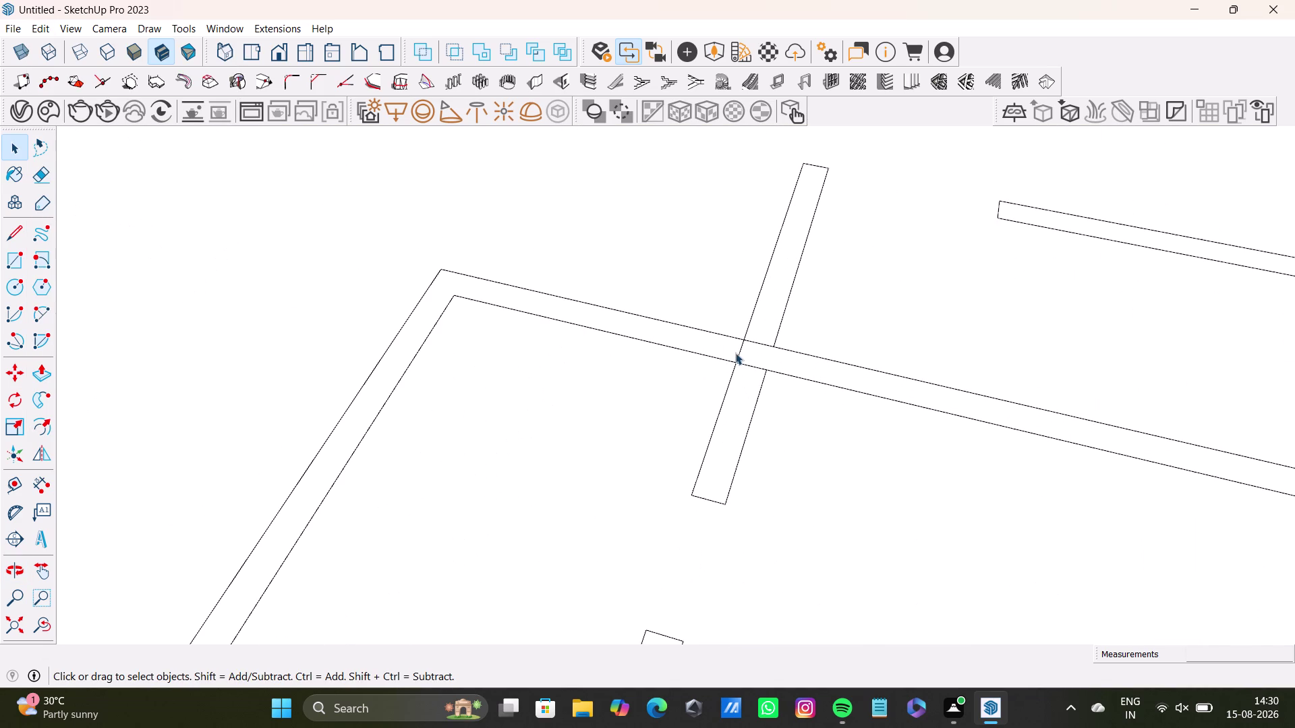
Erase the leftover edges inside the wall crossing.
click(737, 359)
key(Delete)
click(755, 366)
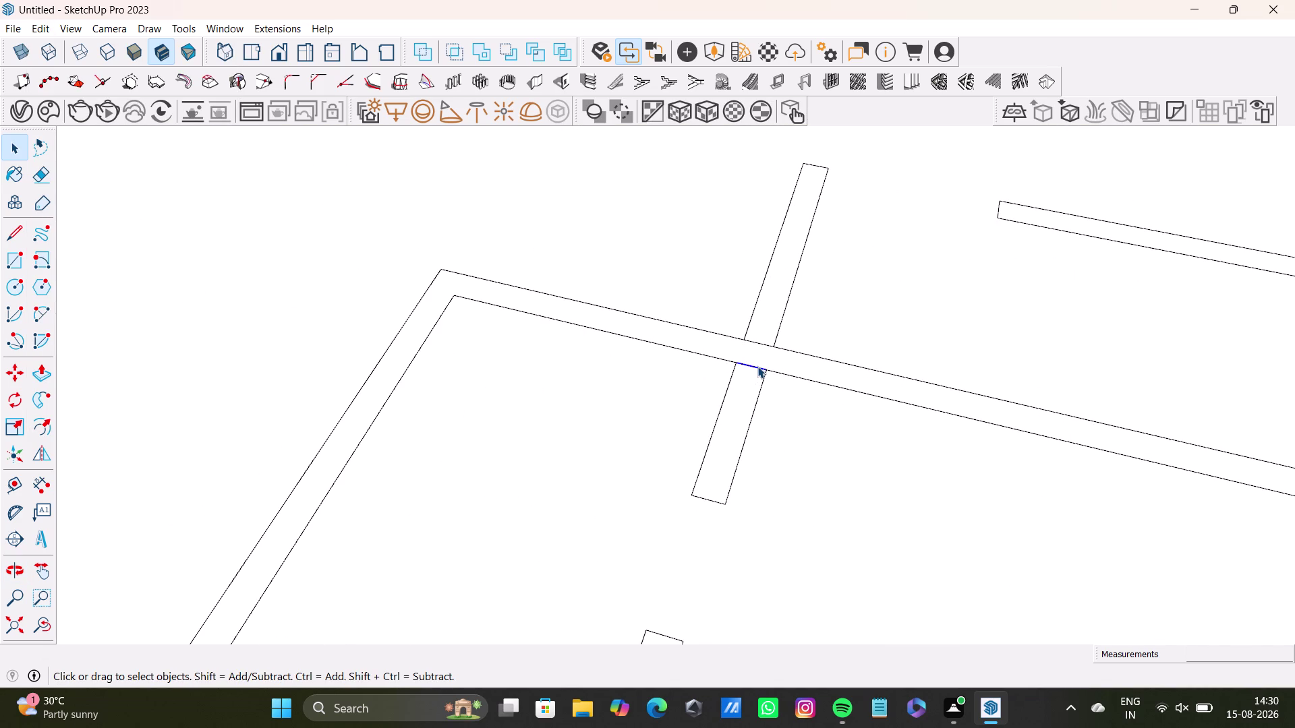
key(Pause)
key(Delete)
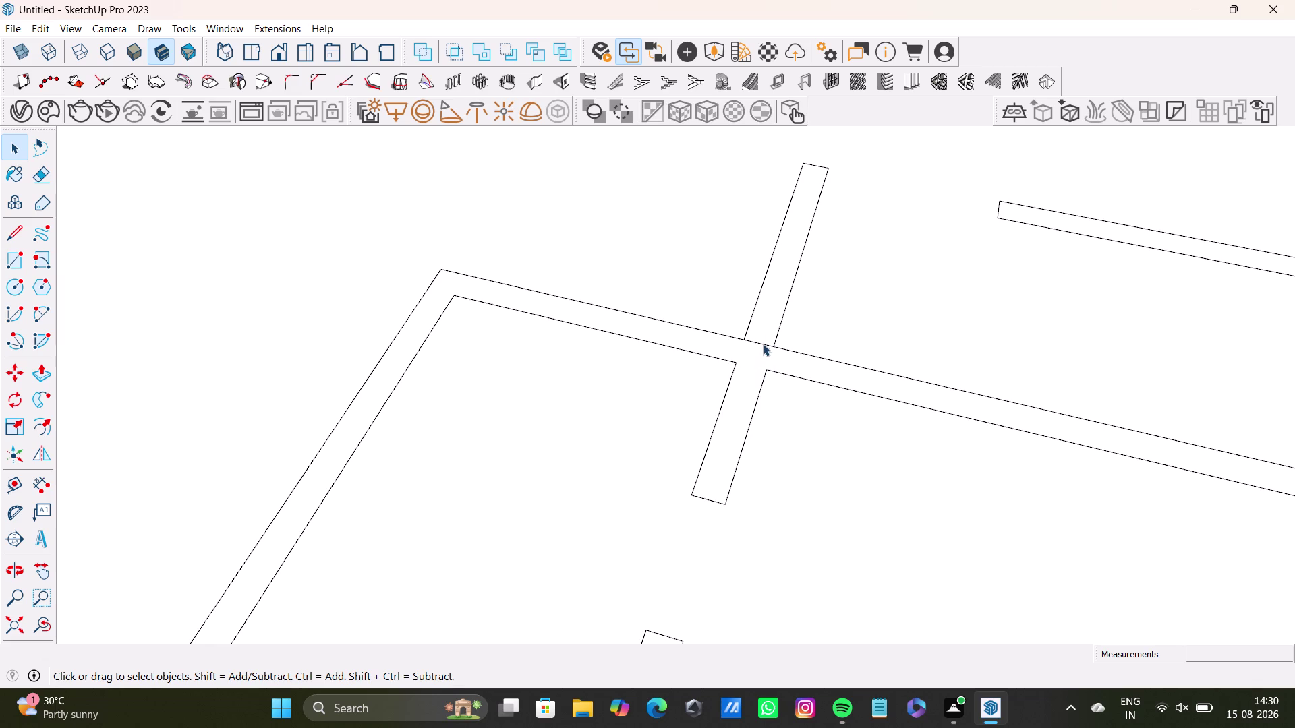
click(762, 342)
key(Delete)
Erase the edges closing two inner wall ends where they meet the outer wall.
scroll(down, 3)
middle_drag(973, 423, 965, 411)
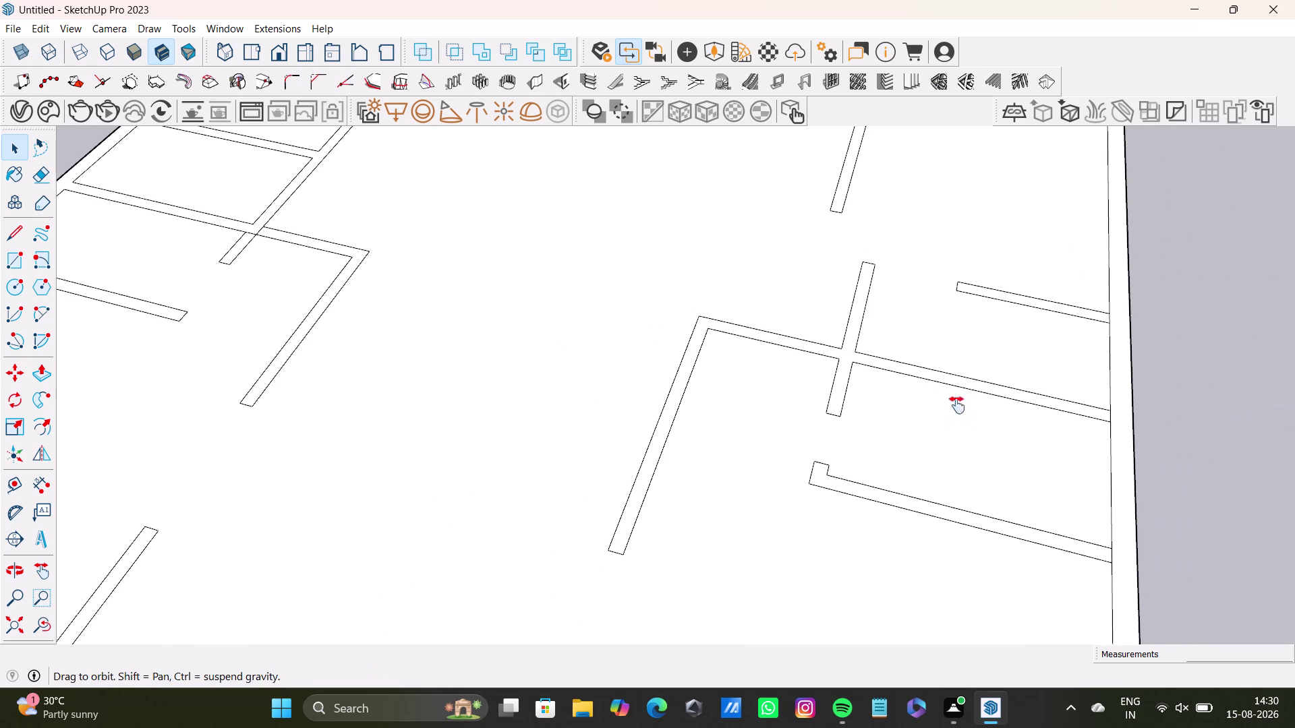
middle_drag(965, 410, 819, 363)
scroll(up, 3)
click(957, 357)
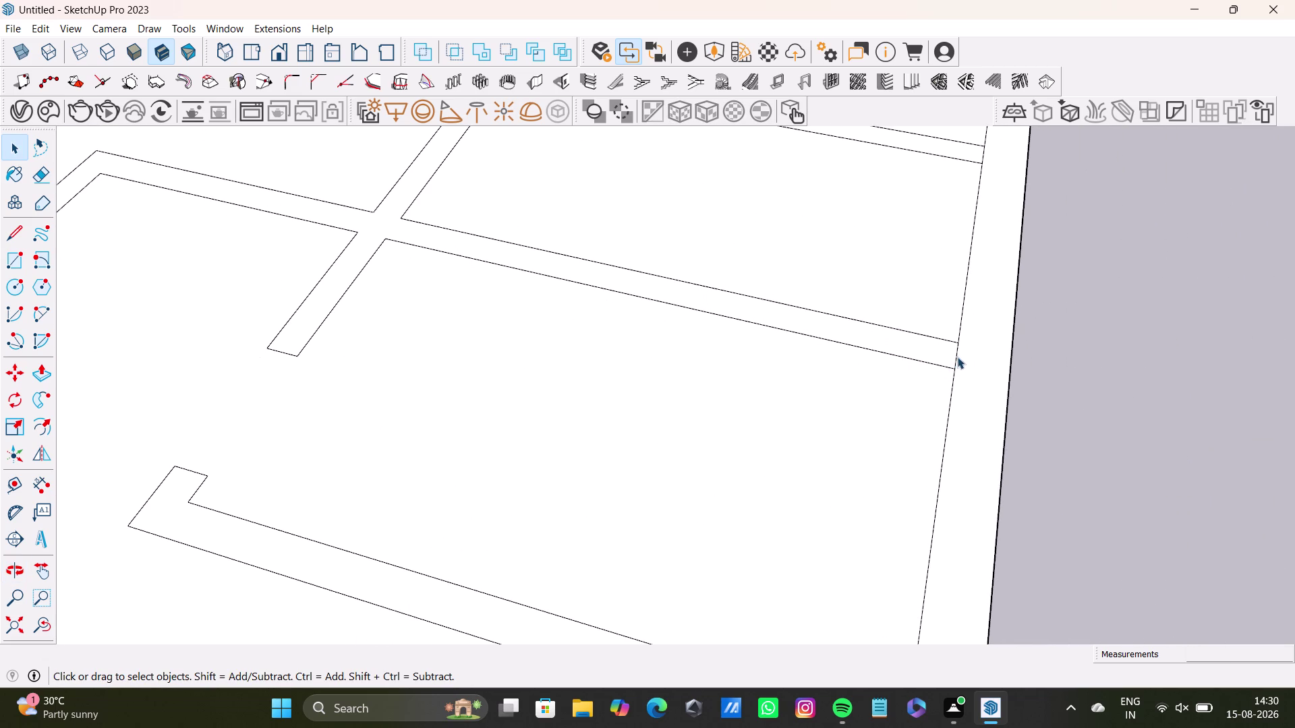
key(Delete)
scroll(down, 3)
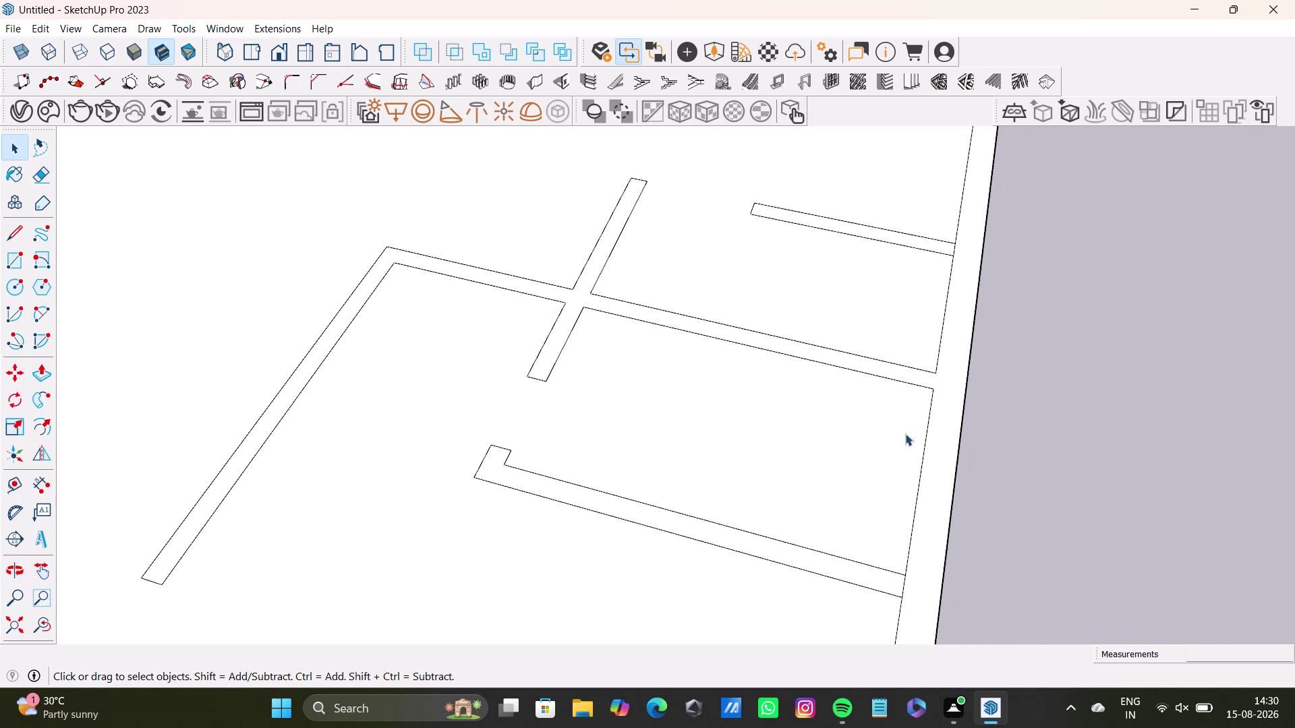
middle_drag(905, 434, 904, 252)
scroll(up, 3)
click(880, 400)
click(884, 401)
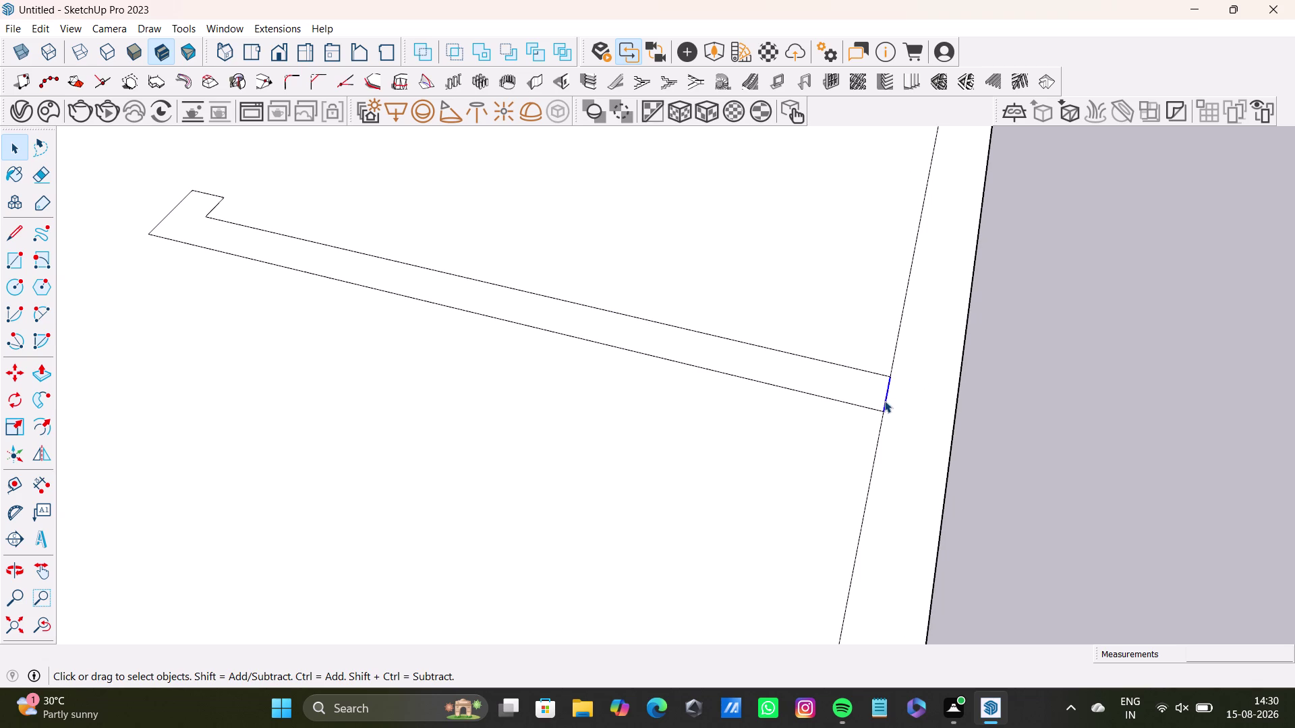
key(Delete)
Erase the junction edge where an inner wall meets the bottom outer wall.
scroll(down, 3)
middle_drag(687, 418, 893, 395)
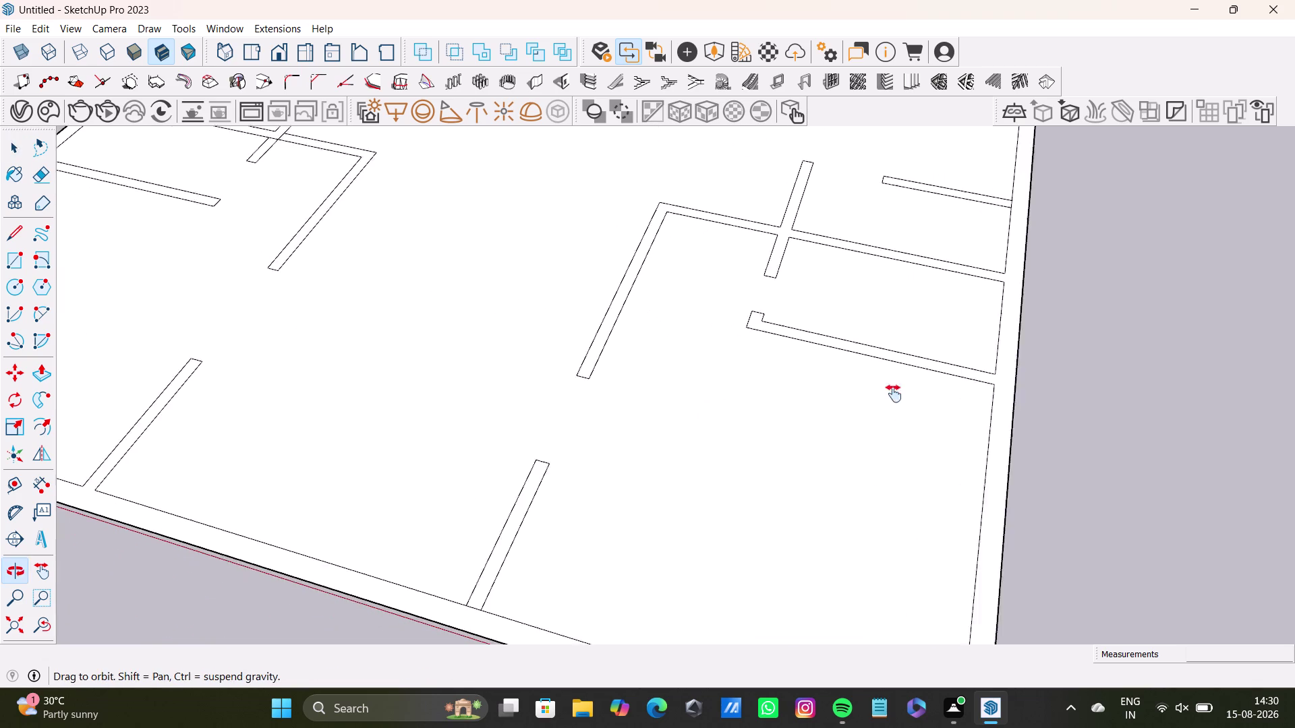